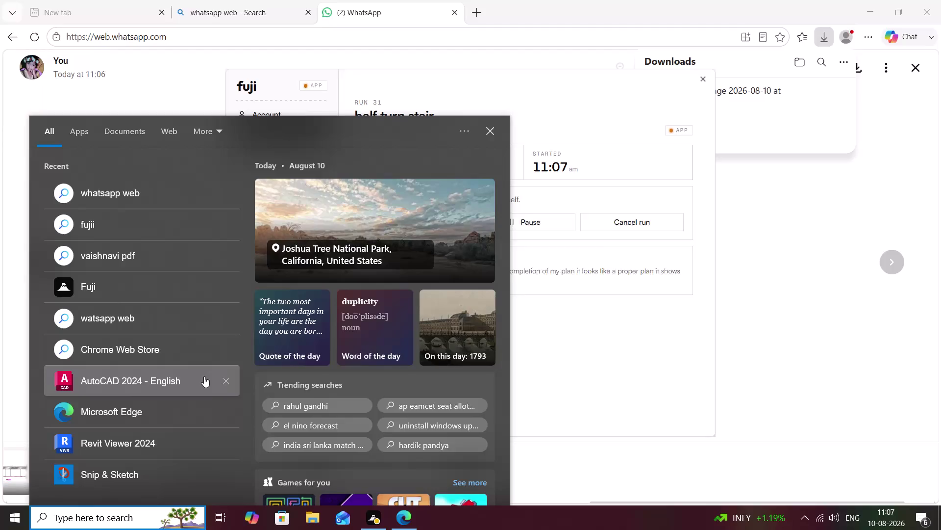
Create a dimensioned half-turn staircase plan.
Launch AutoCAD 2024 from the Start menu and start a new blank drawing.
click(202, 378)
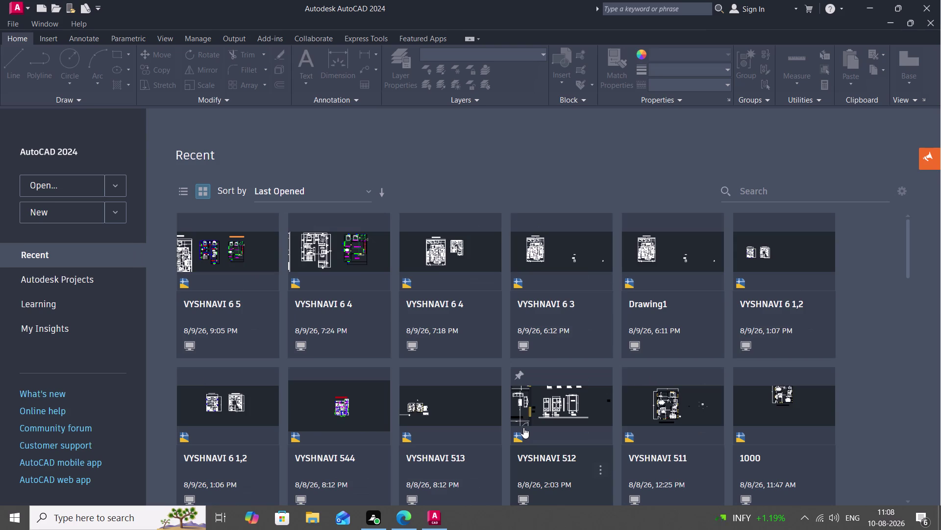
click(65, 210)
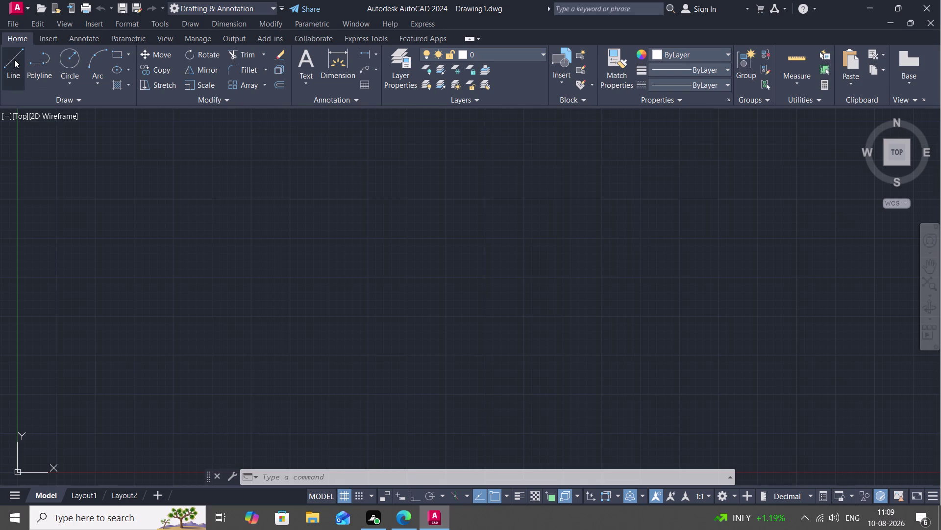
Place a horizontal construction line near the bottom of the drawing with XL.
key(c)
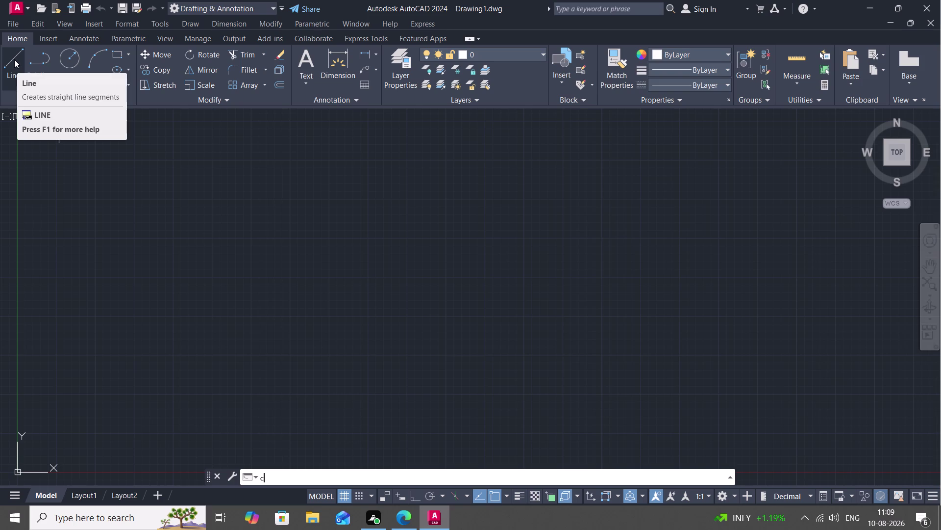
key(BackSpace)
key(x)
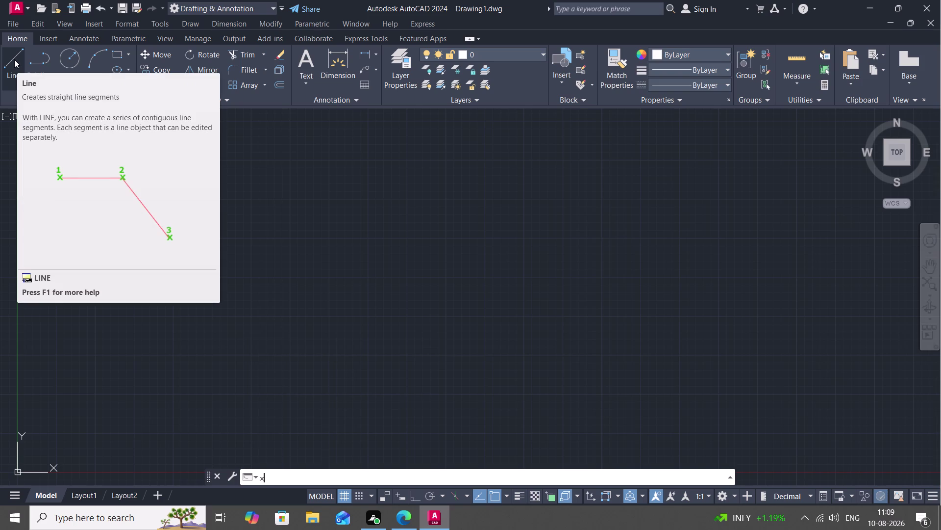
text(l)
key(space)
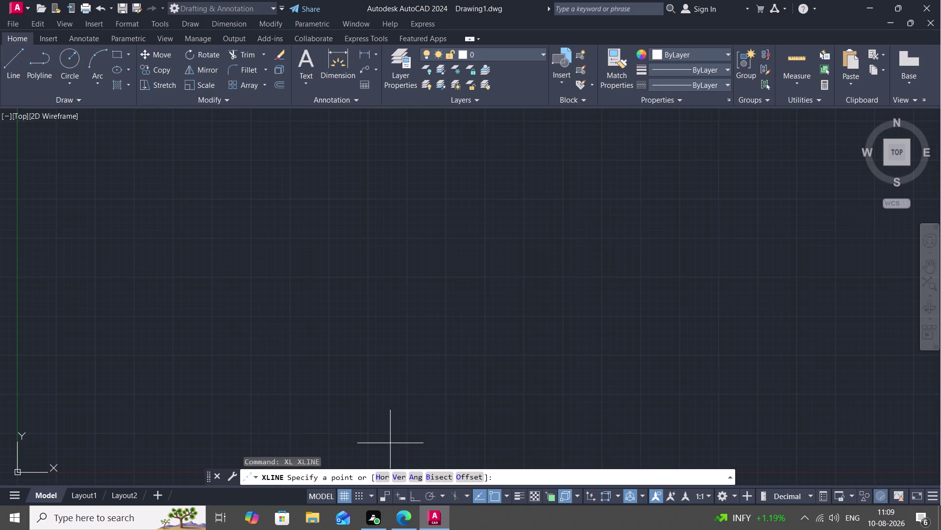
click(377, 480)
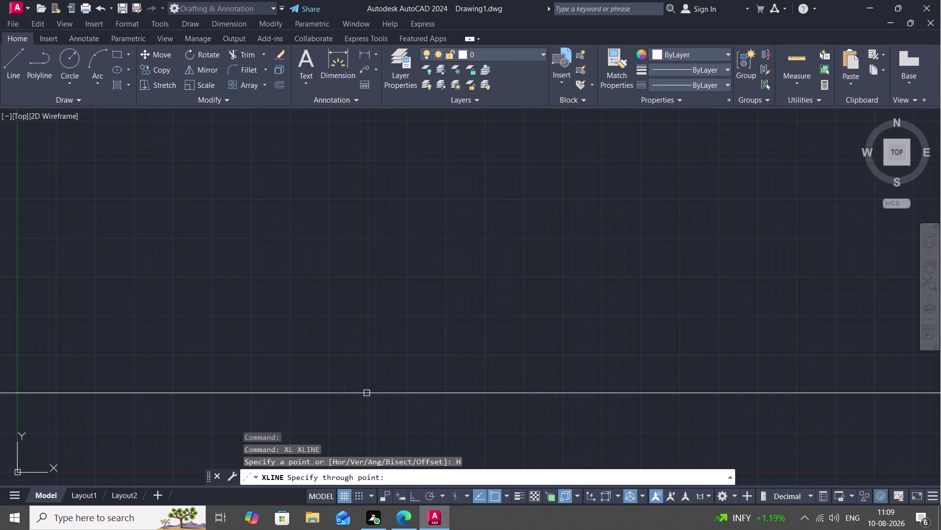
click(367, 393)
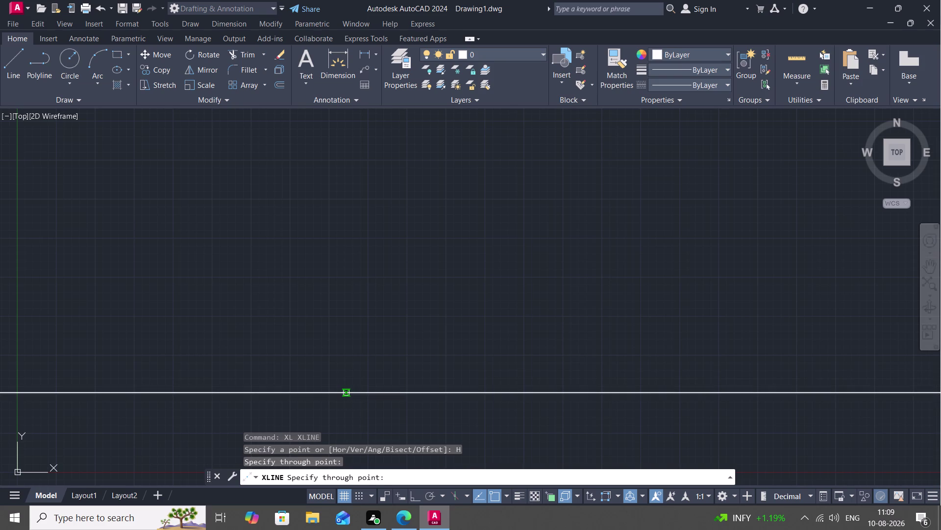
key(space)
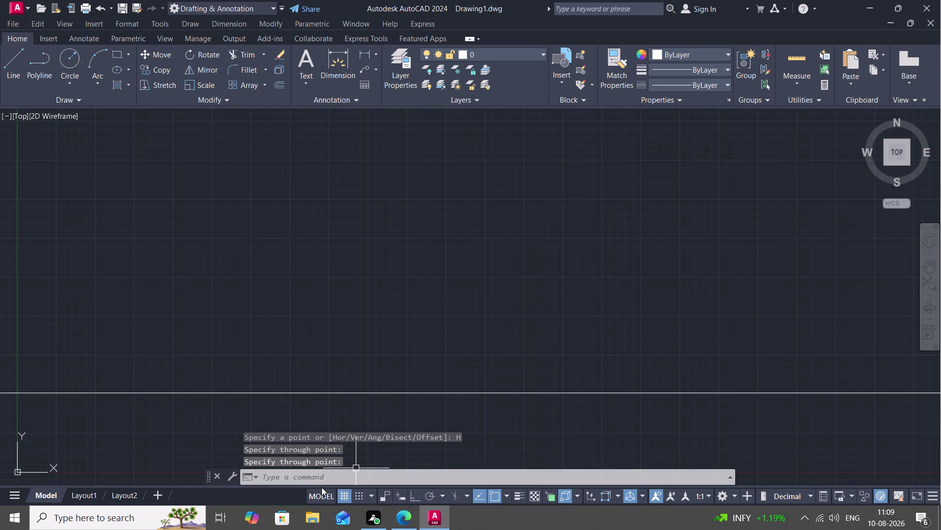
Add a vertical construction line crossing it near the middle of the drawing.
key(space)
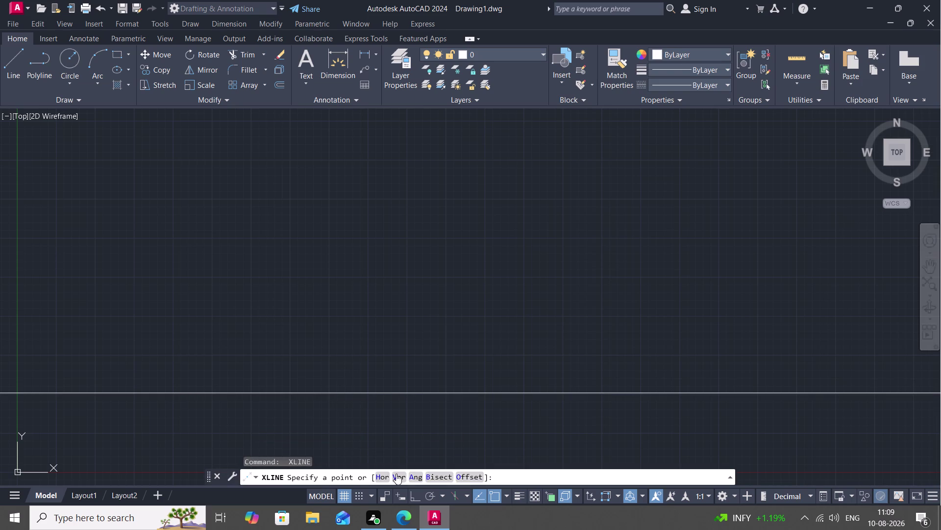
click(396, 475)
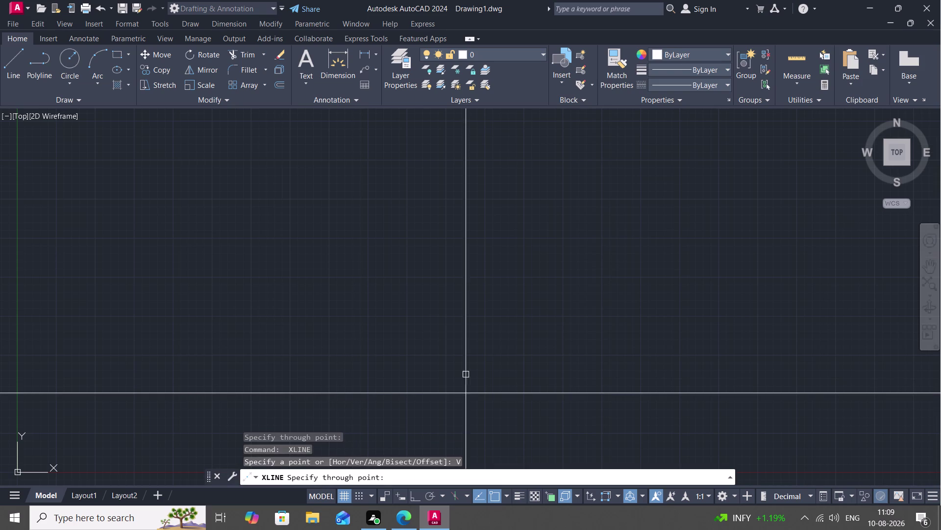
click(485, 374)
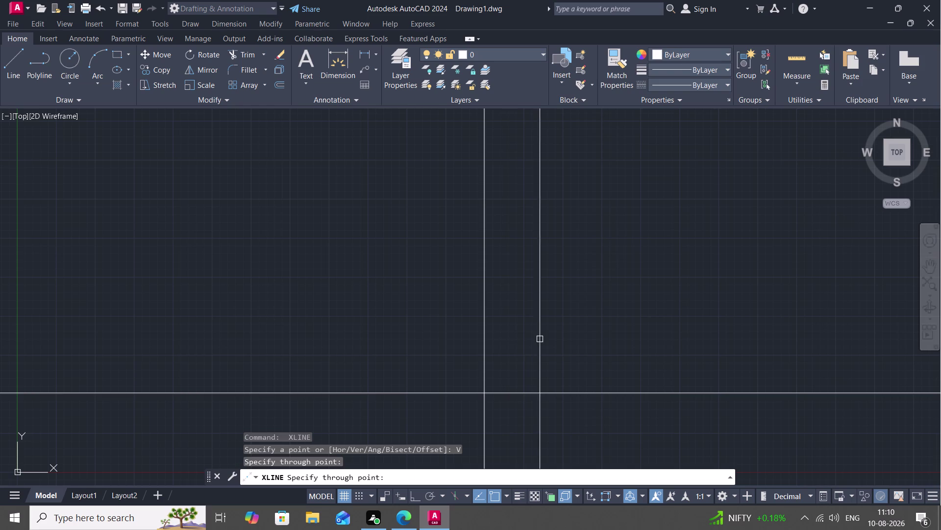
key(Escape)
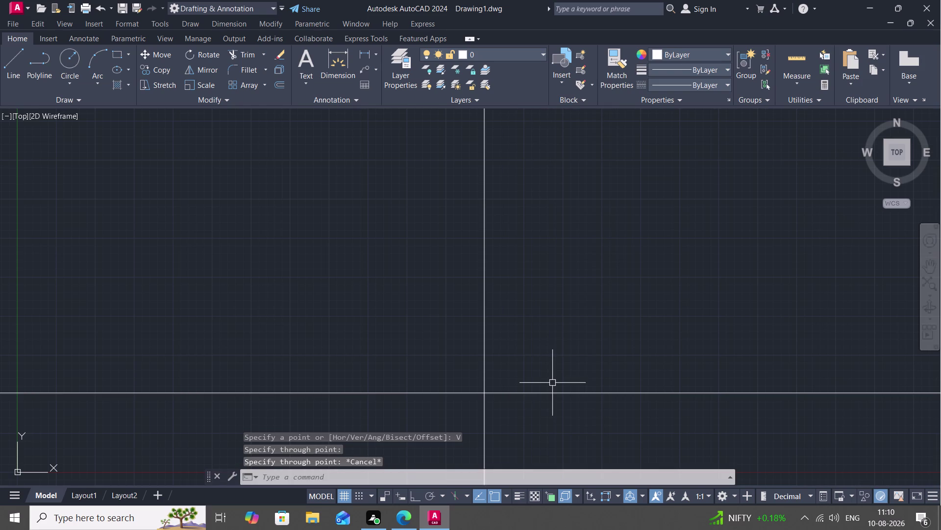
Trim the overhanging construction line ends back to their intersection, leaving an L-shaped corner.
text(tr)
key(space)
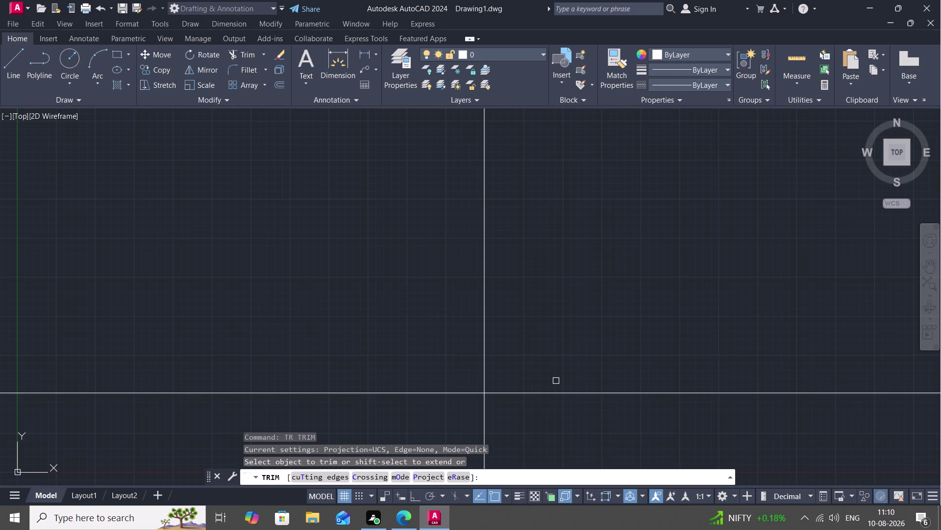
drag(579, 364, 585, 367)
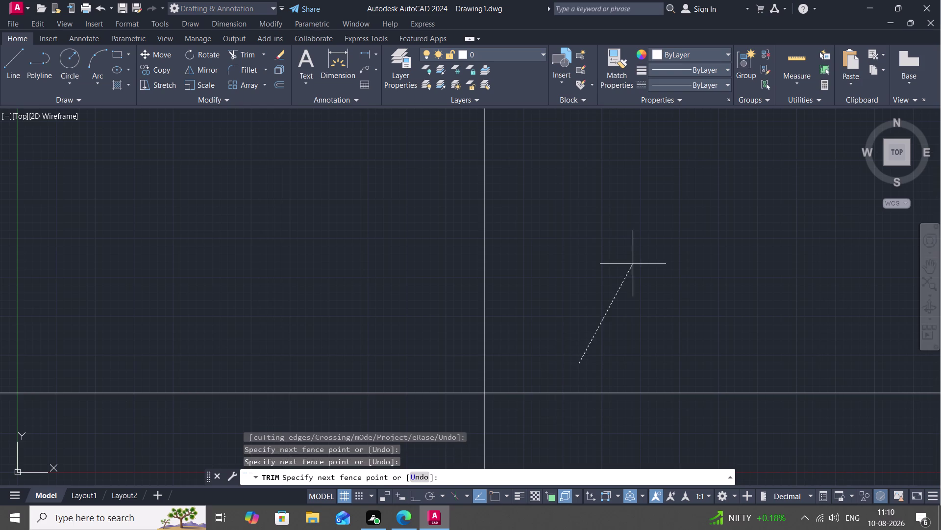
click(572, 434)
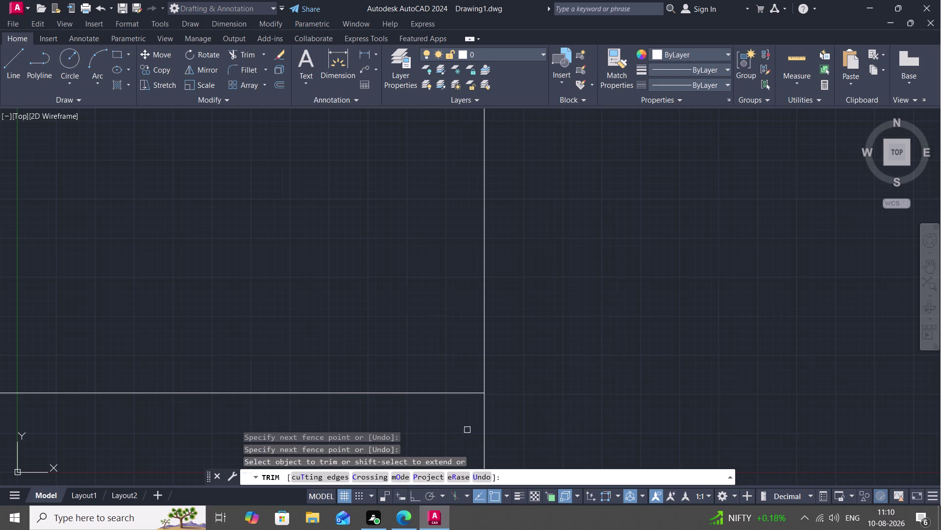
drag(438, 437, 603, 416)
scroll(down, 3)
middle_drag(670, 358, 780, 377)
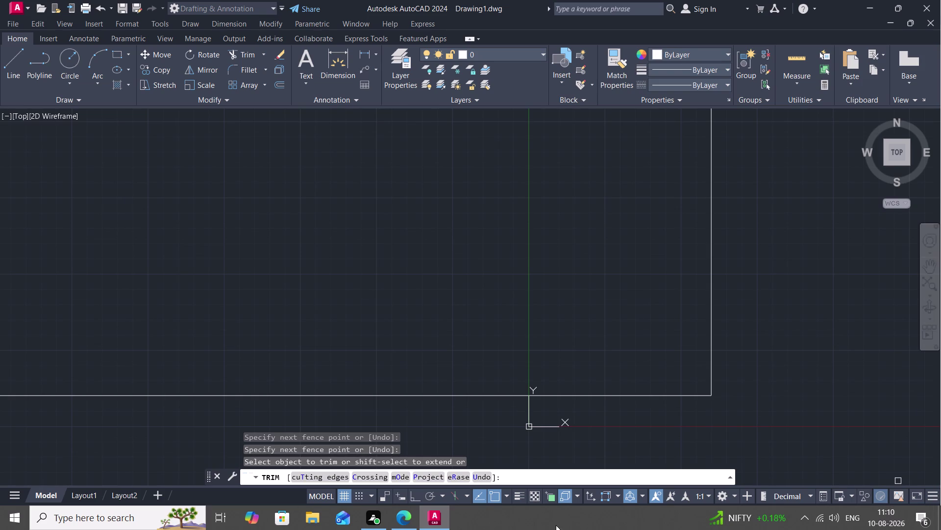
key(Escape)
key(Escape)
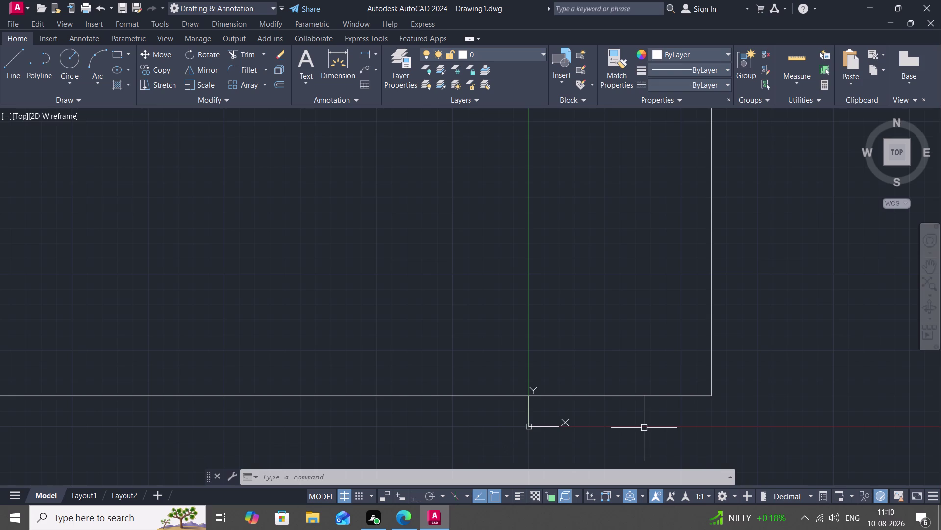
Attempt an offset with a 0.75" distance, which is rejected as non-numeric.
text(o)
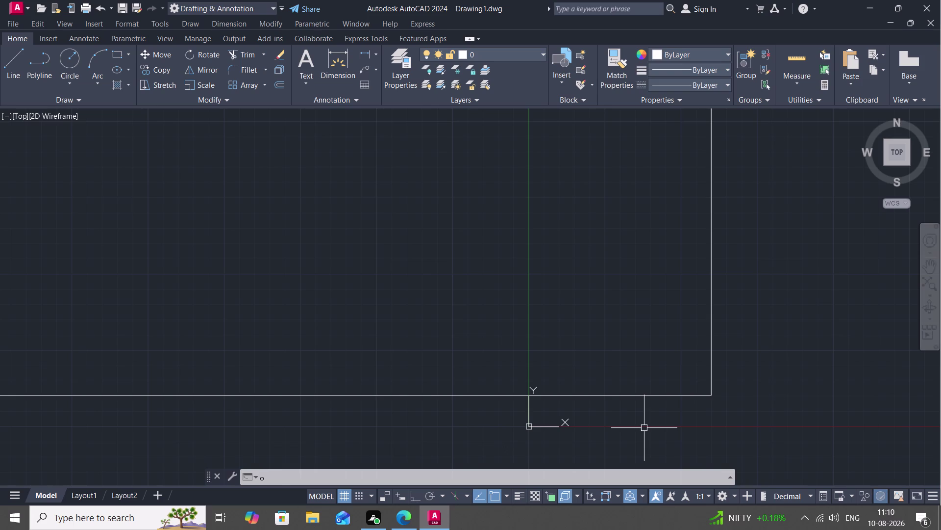
key(space)
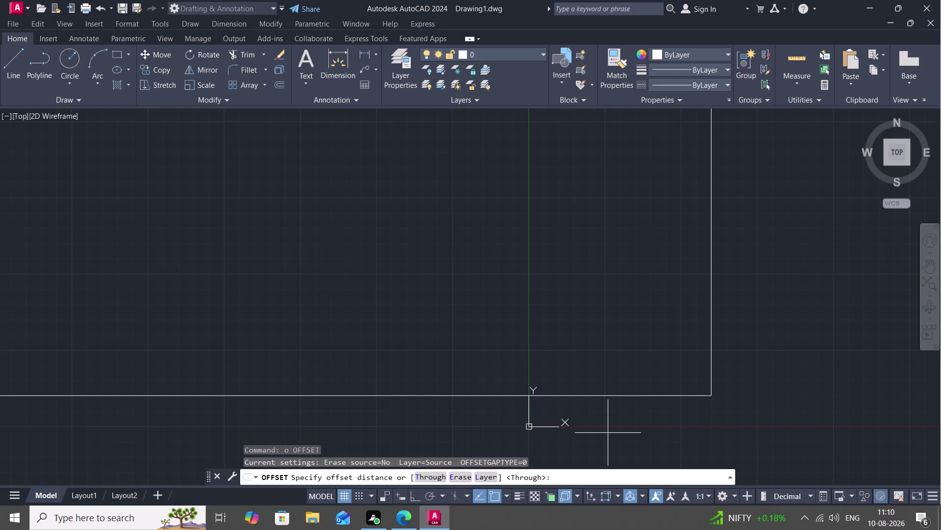
key(0)
key(period)
text(75)
text(")
key(space)
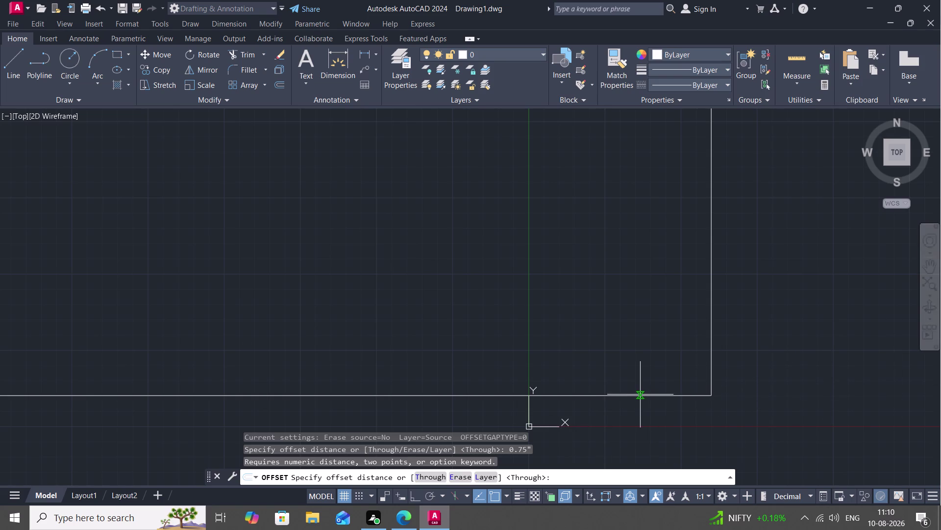
key(space)
key(space)
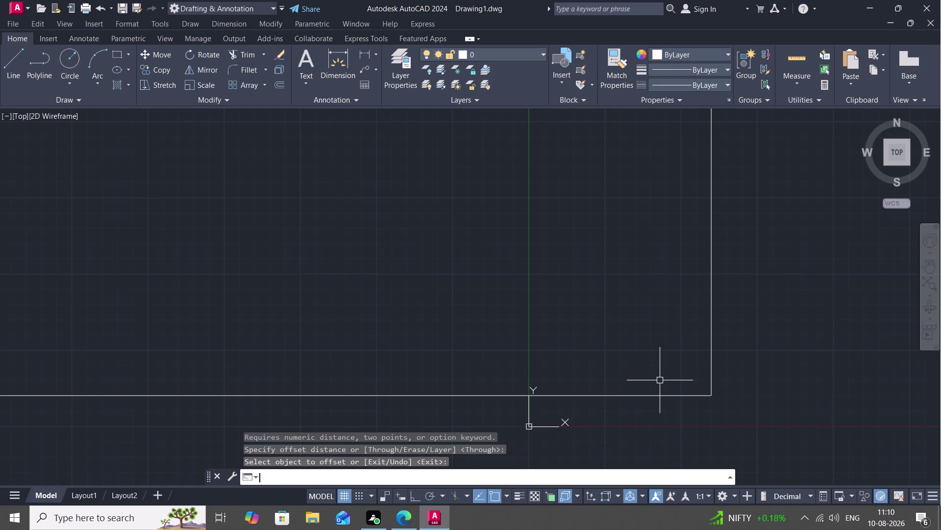
Retry the 0.75" offset, cancel it, and bring up Drawing Units with UN.
key(space)
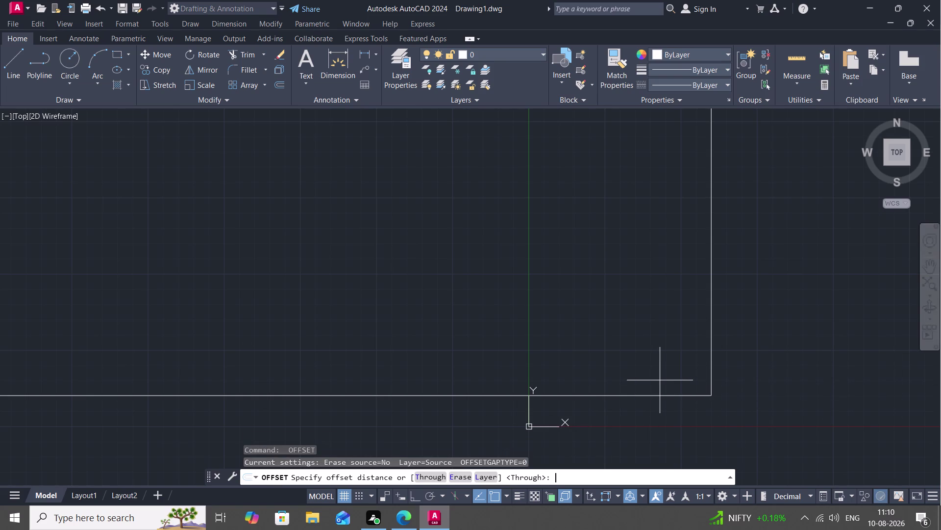
key(period)
text(75)
text(")
key(space)
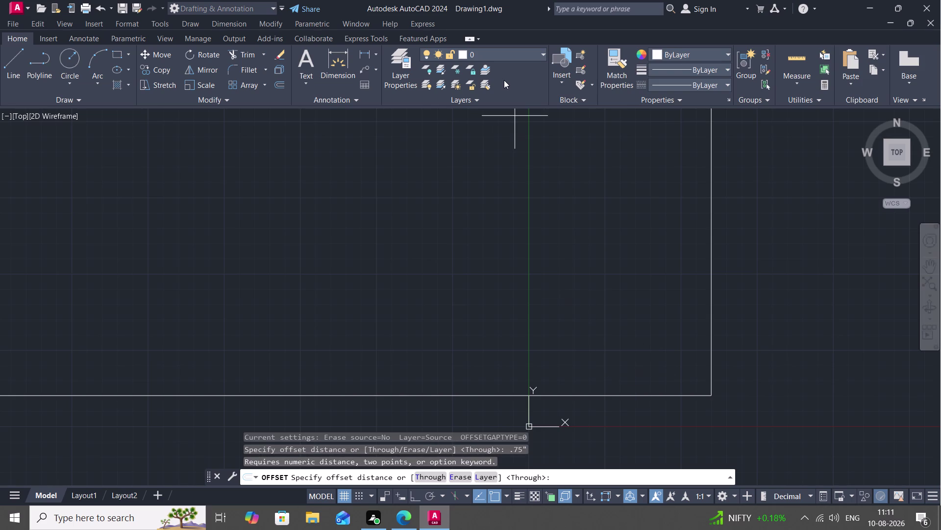
key(Escape)
text(un)
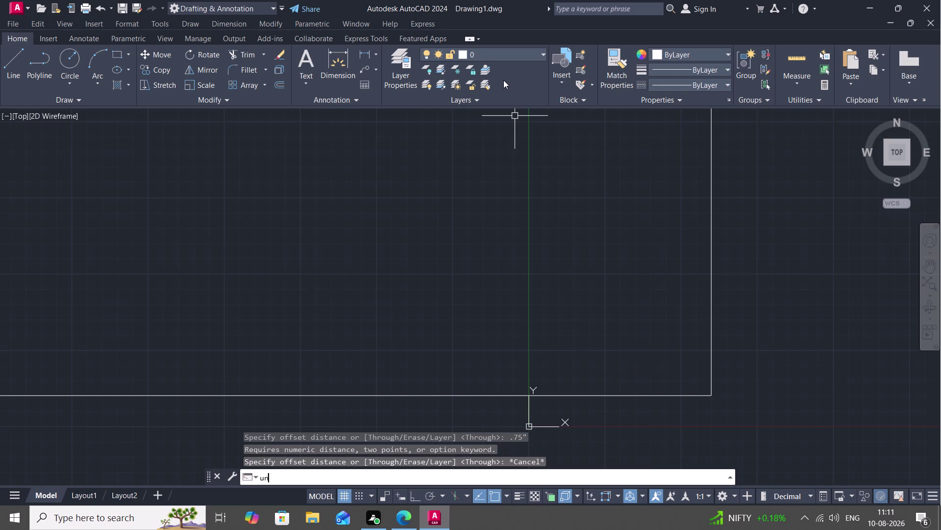
key(space)
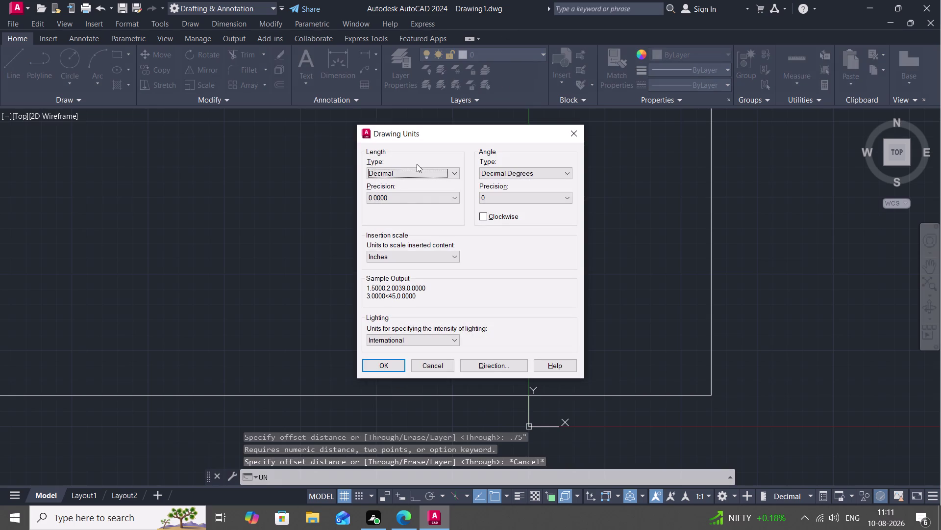
Set length type Engineering, precision 0'-0.00", inches insertion scale, and confirm Drawing Units.
click(425, 172)
click(441, 196)
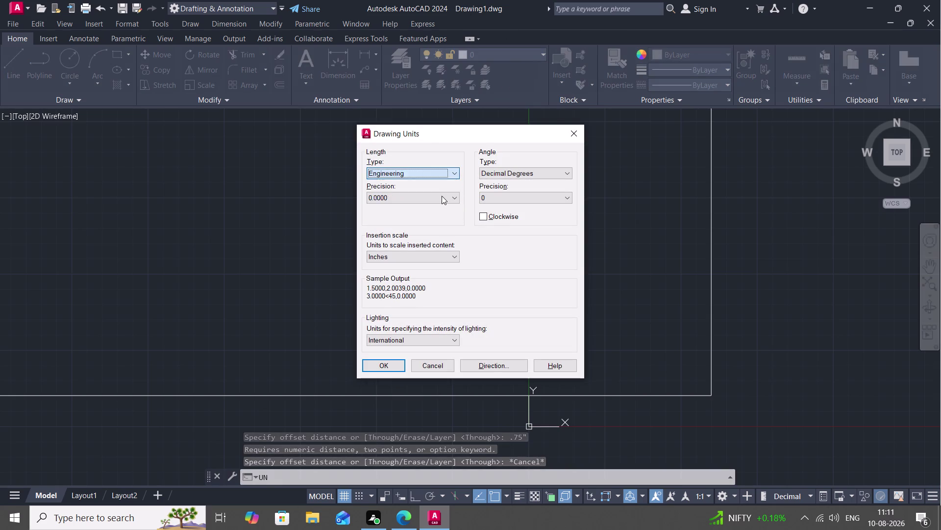
click(433, 193)
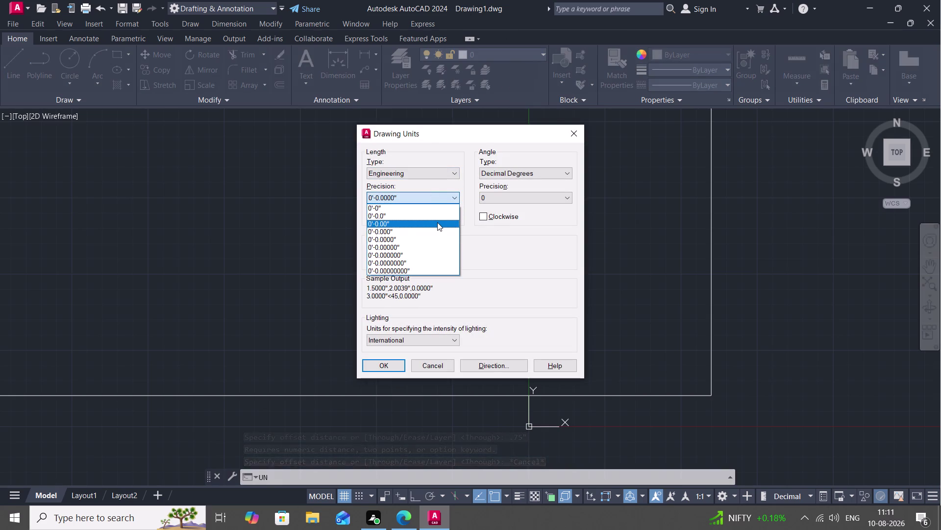
click(437, 222)
click(391, 362)
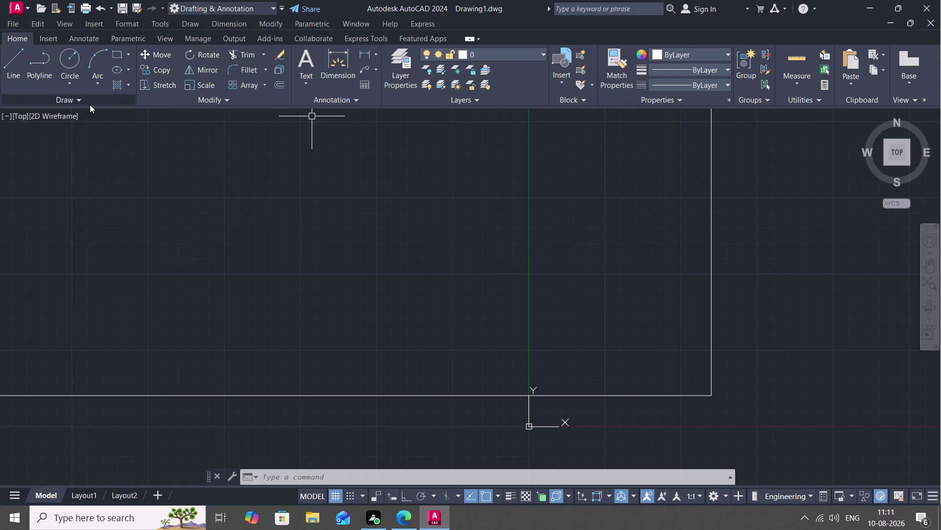
key(space)
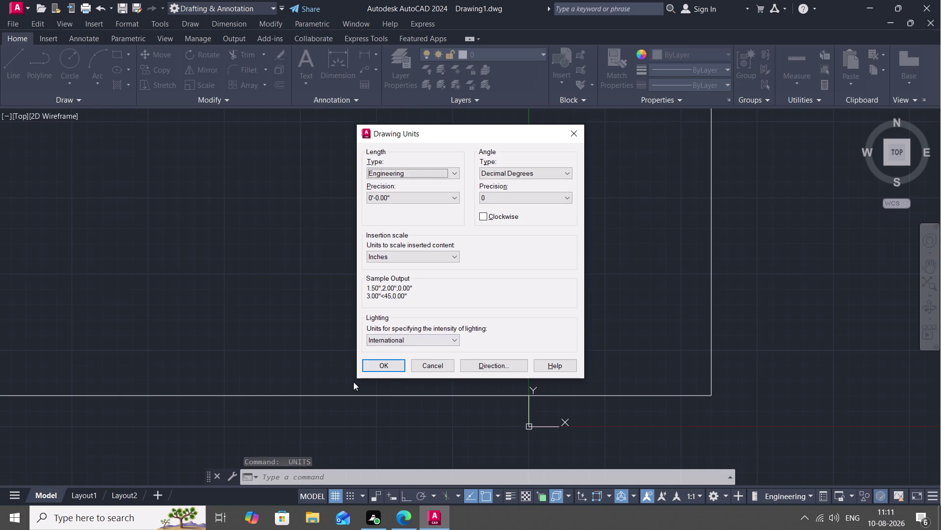
click(390, 361)
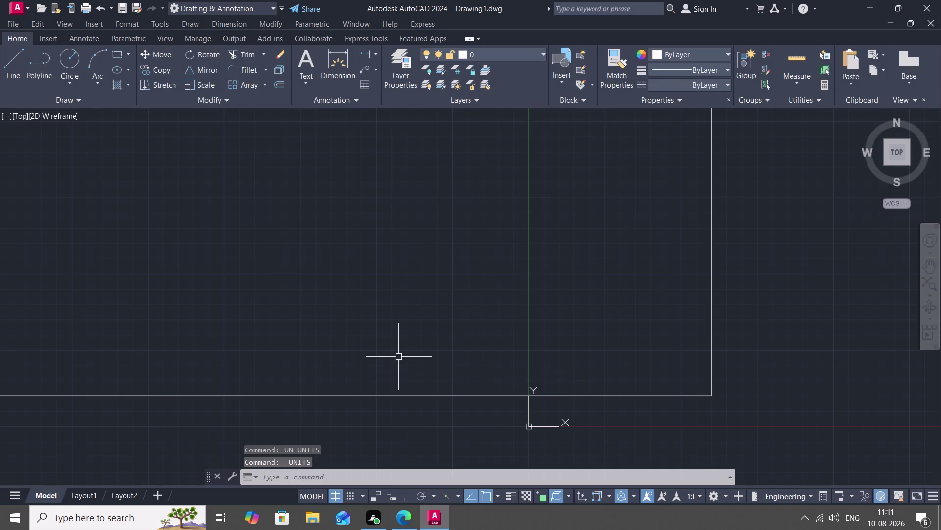
Give the Standard dimension style Engineering unit format with 0'-0.00" precision, then close the manager.
key(d)
key(space)
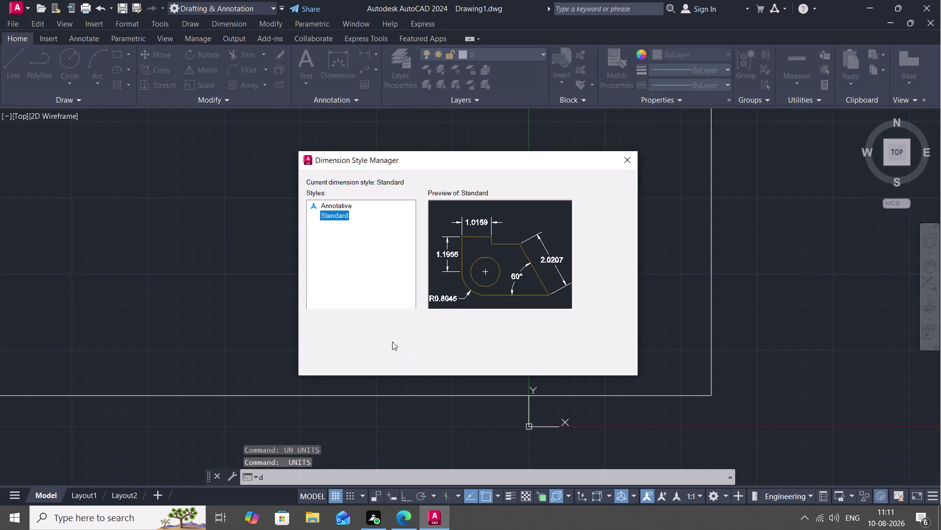
click(604, 243)
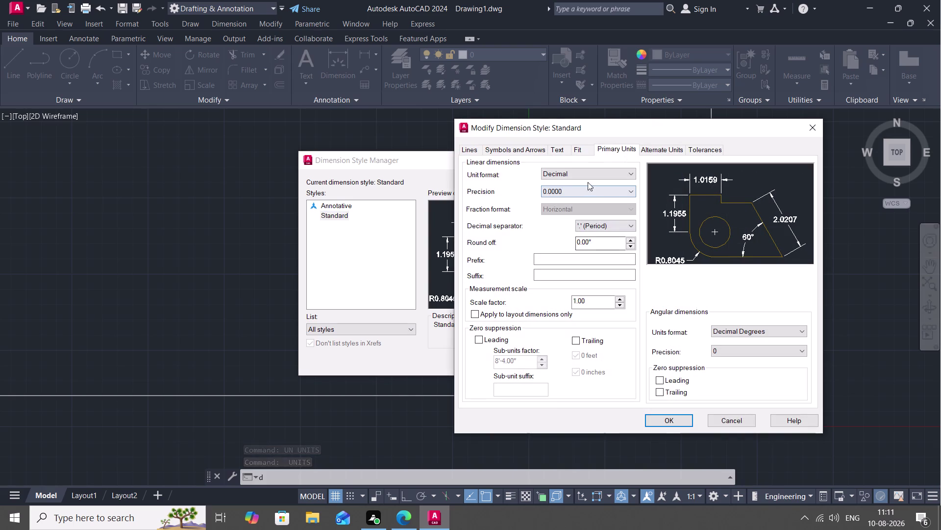
click(600, 174)
click(592, 200)
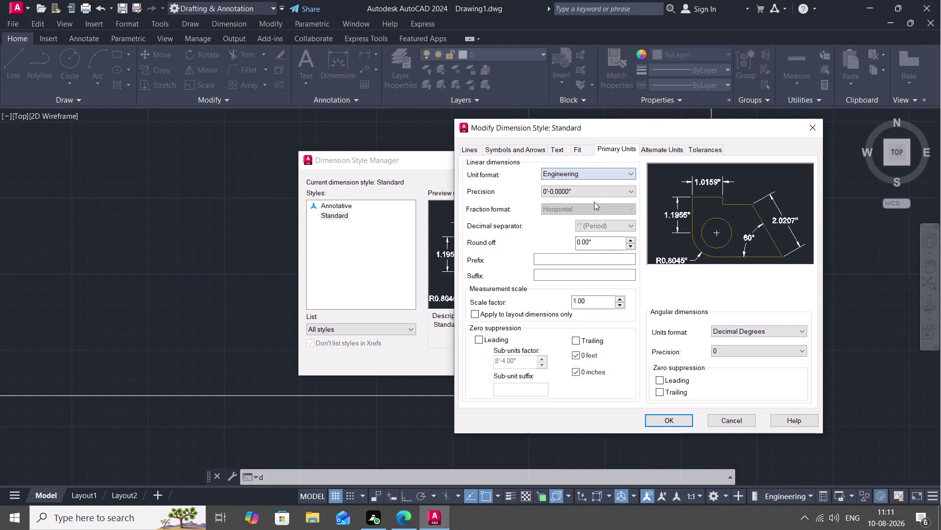
click(592, 183)
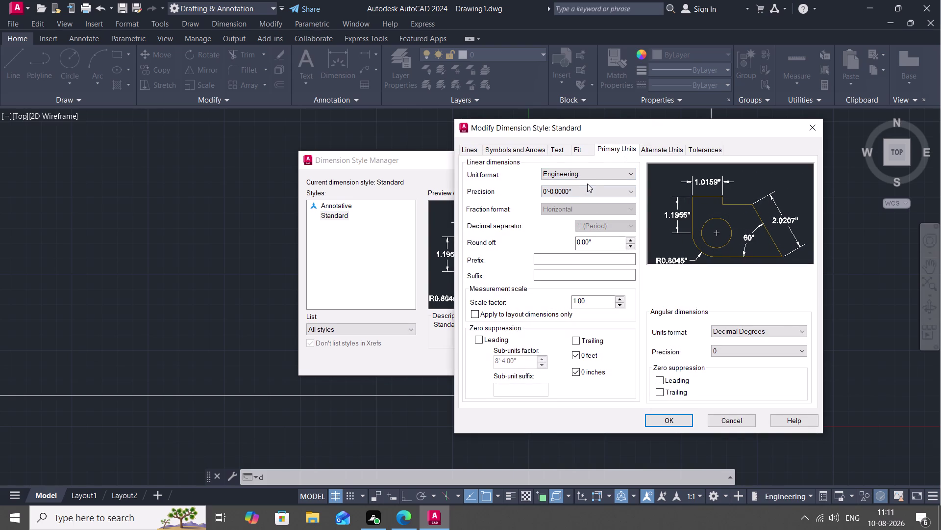
click(580, 191)
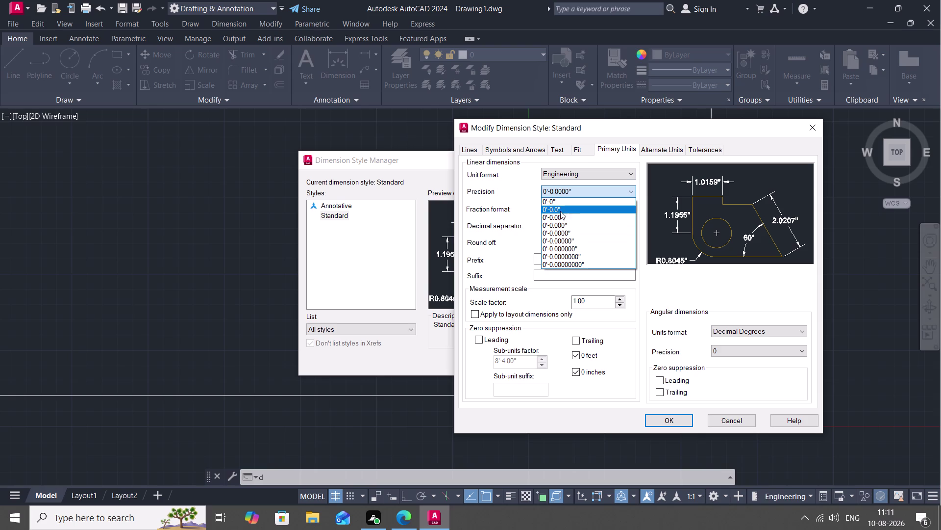
click(562, 216)
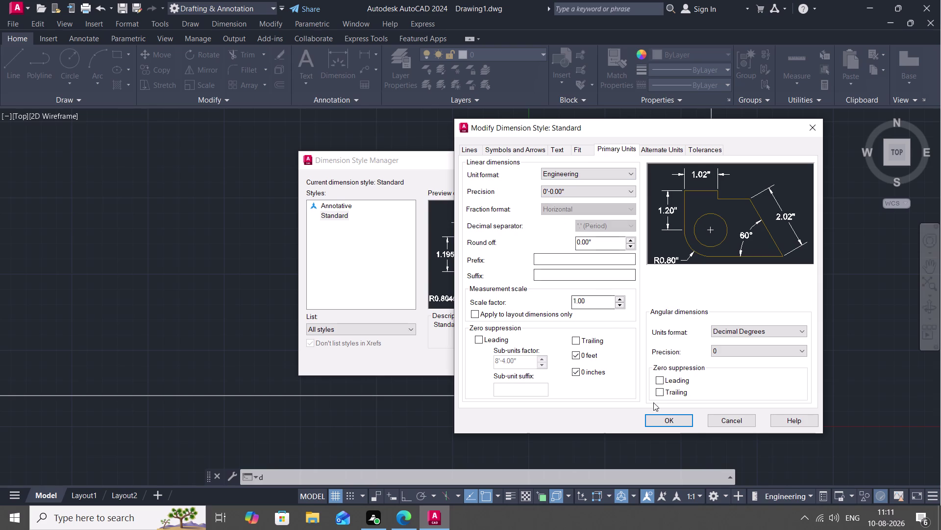
click(662, 416)
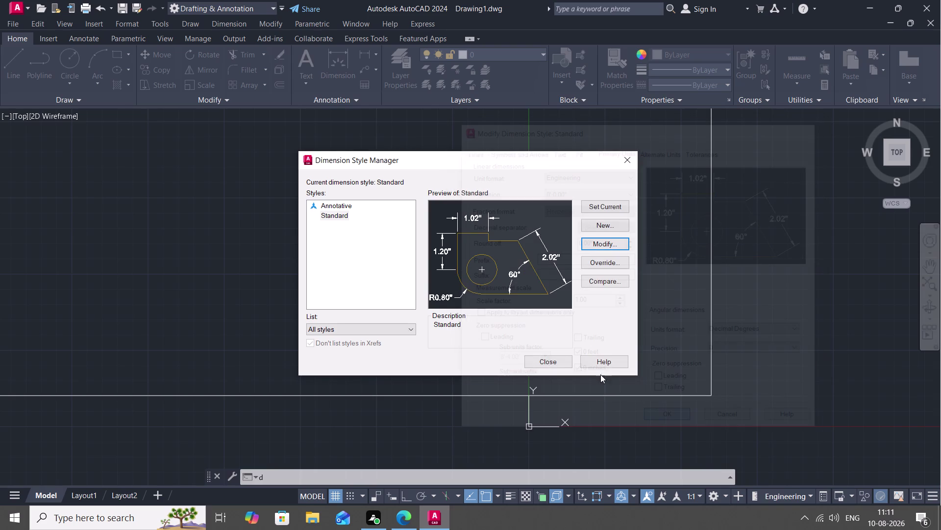
click(567, 360)
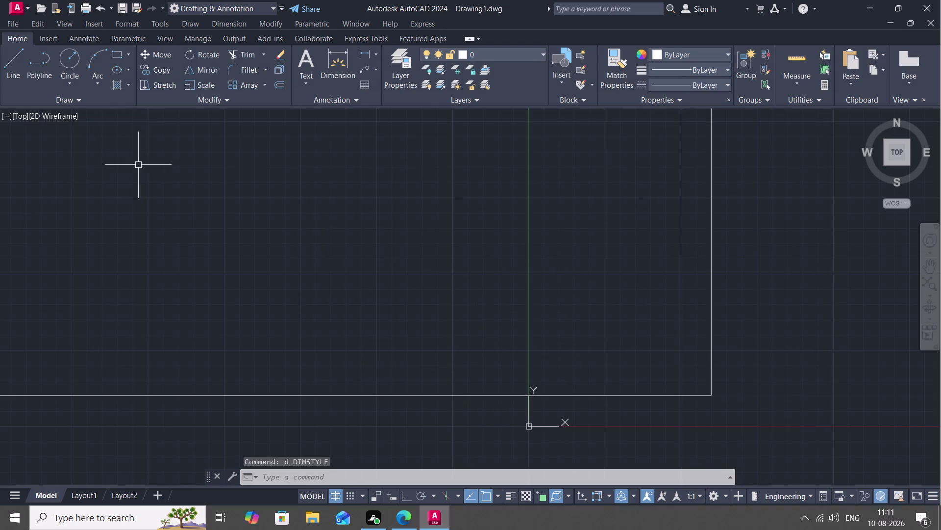
Offset the bottom wall line 0.75" upward.
text(o)
key(space)
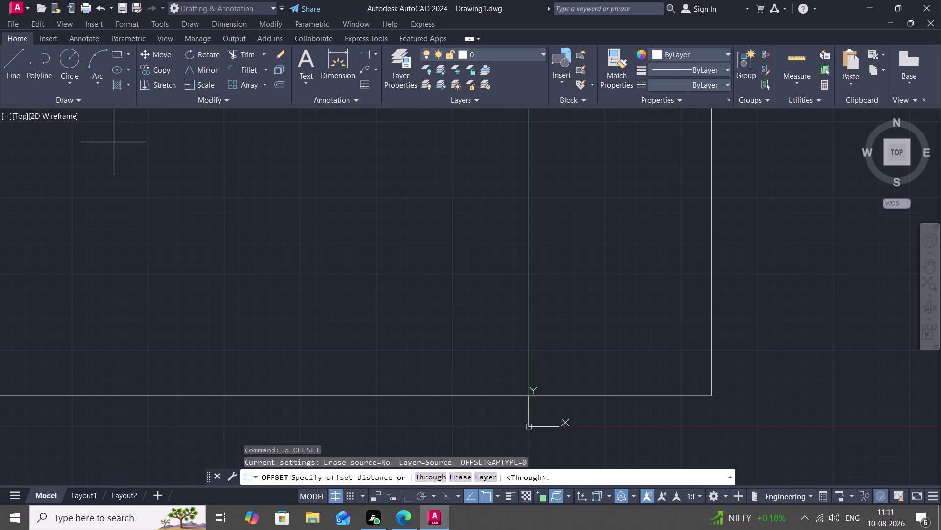
text(0.)
key(1)
key(BackSpace)
text(75)
key(shift+quotedbl)
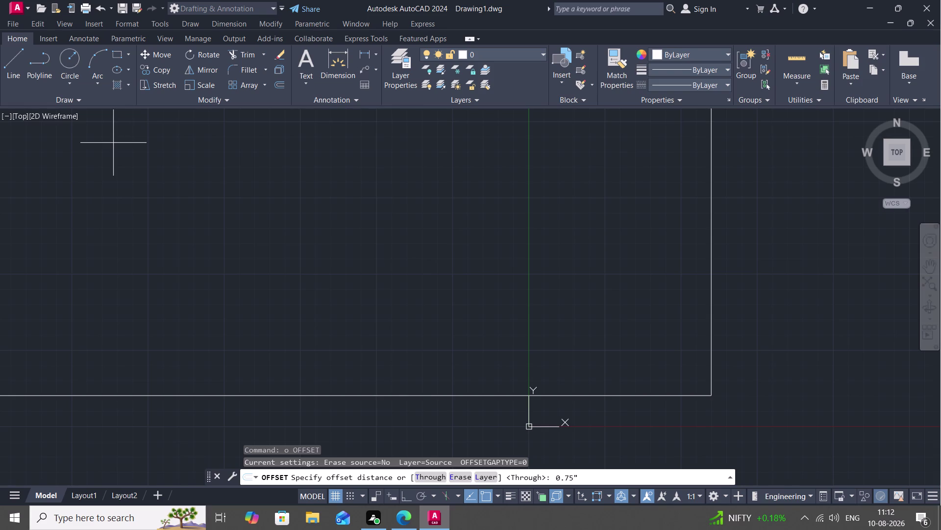
key(space)
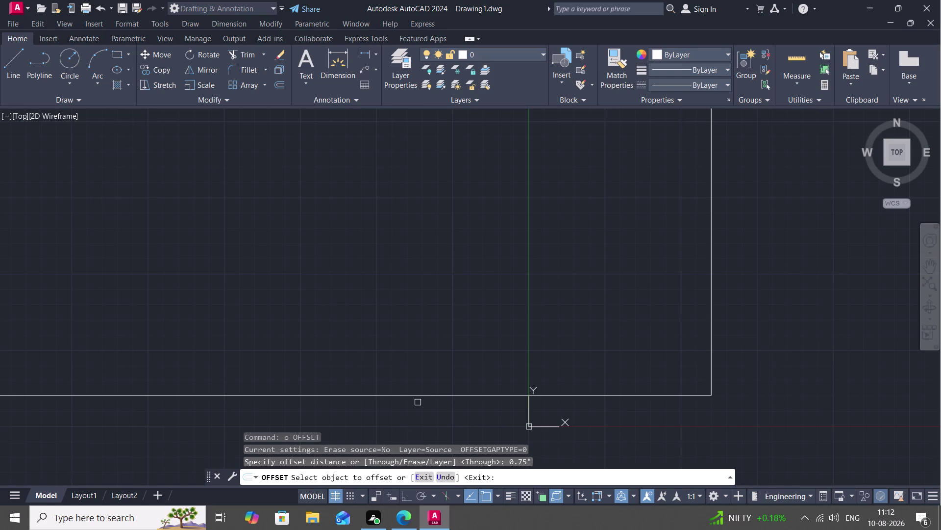
click(420, 395)
click(417, 350)
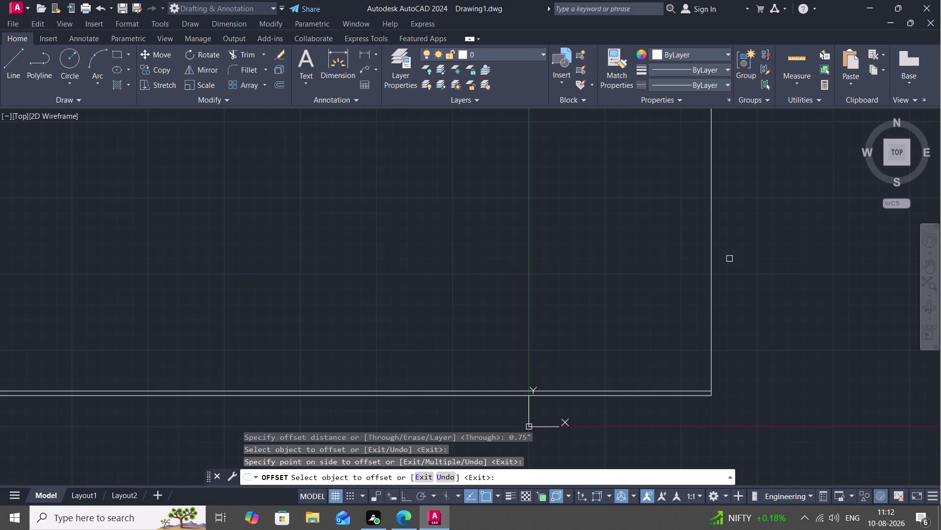
Offset the right wall line 0.75" inward.
click(712, 269)
click(683, 266)
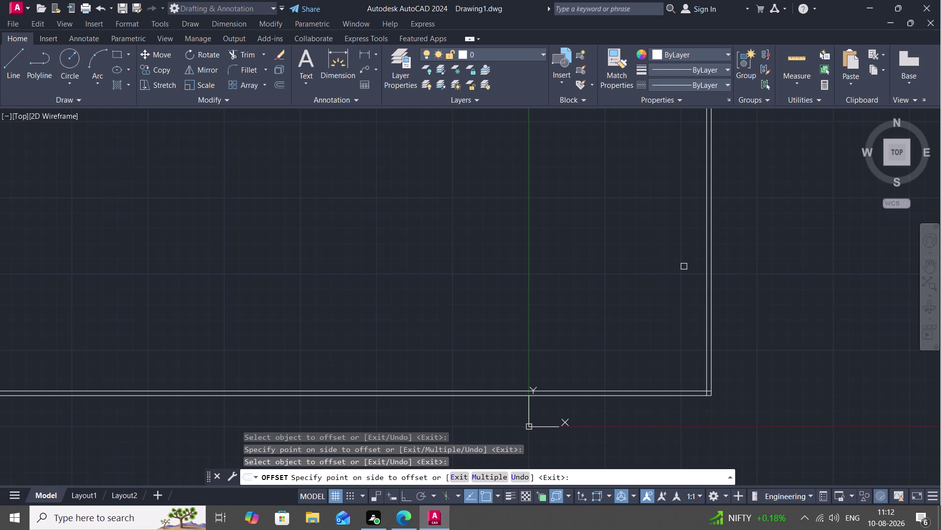
text(o)
key(space)
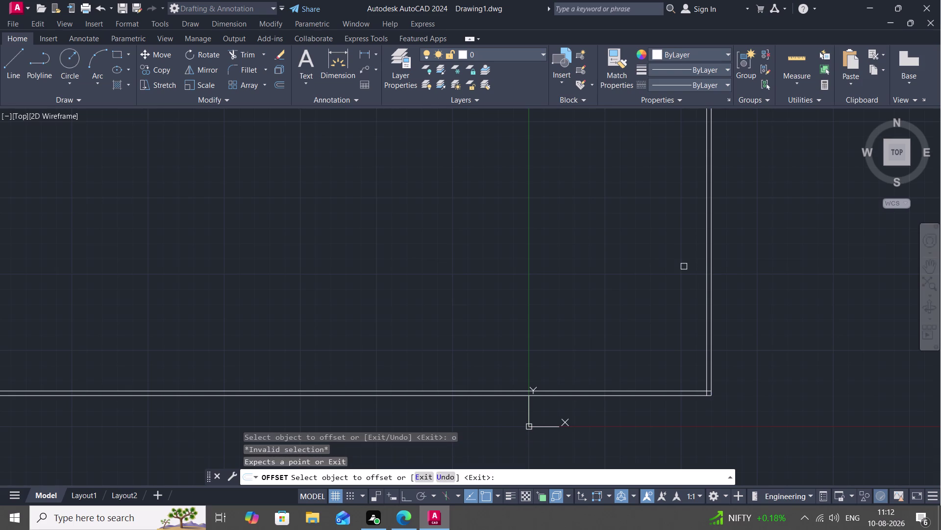
key(space)
key(space)
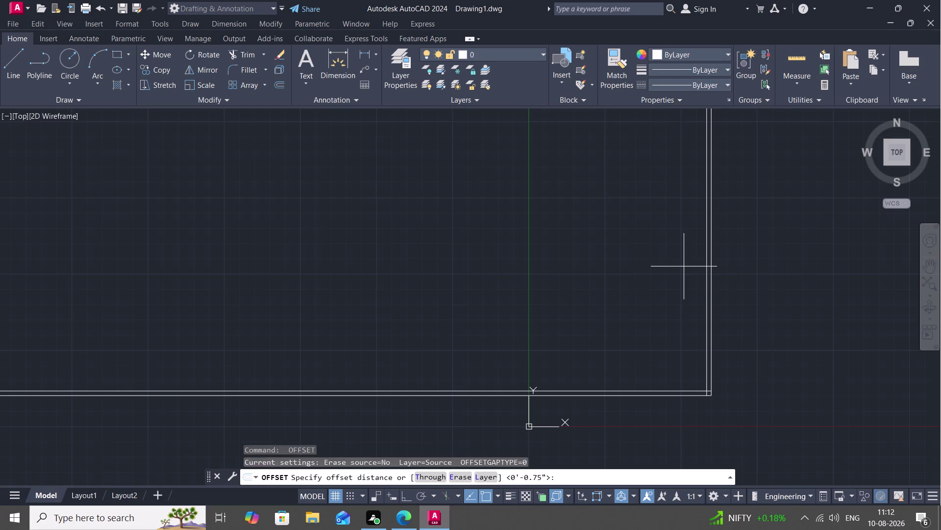
Offset the inner right and bottom wall lines 9" inward.
key(9)
text(")
key(space)
click(706, 249)
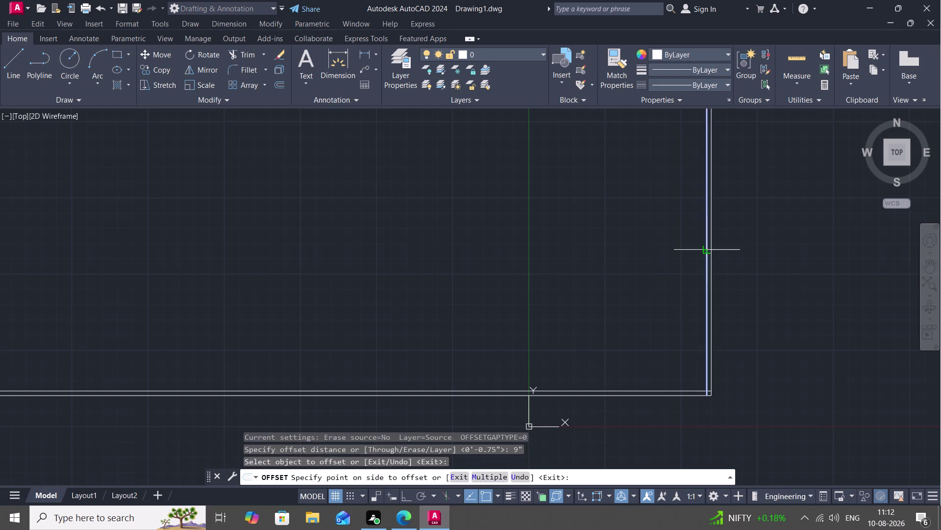
click(656, 254)
click(565, 389)
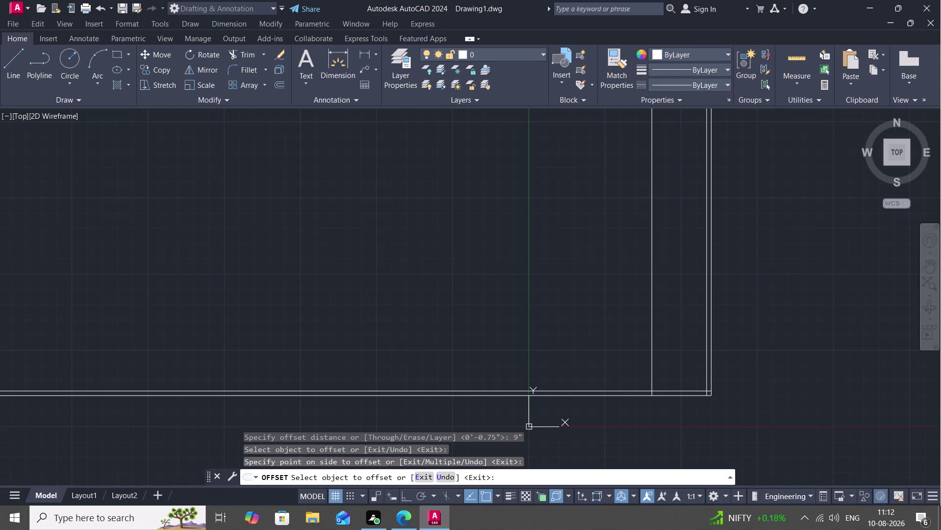
click(547, 307)
scroll(down, 3)
middle_drag(554, 308, 552, 325)
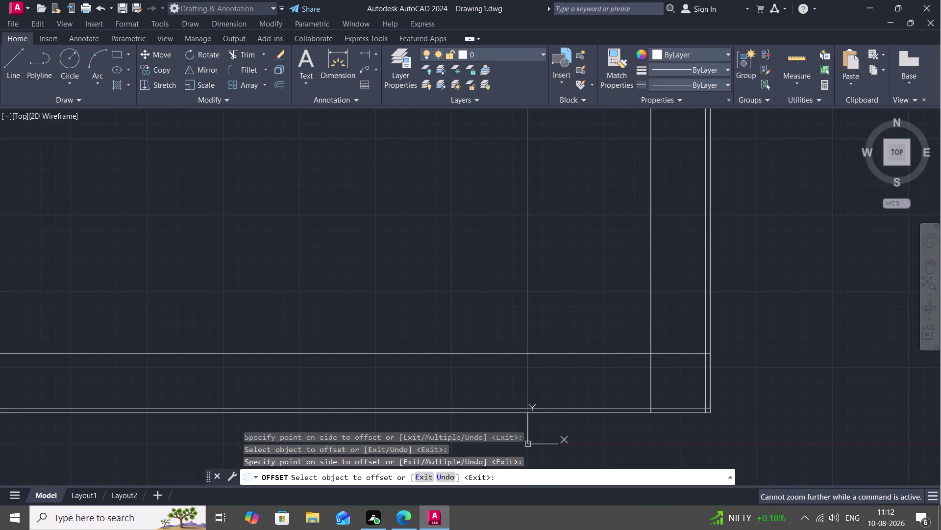
key(space)
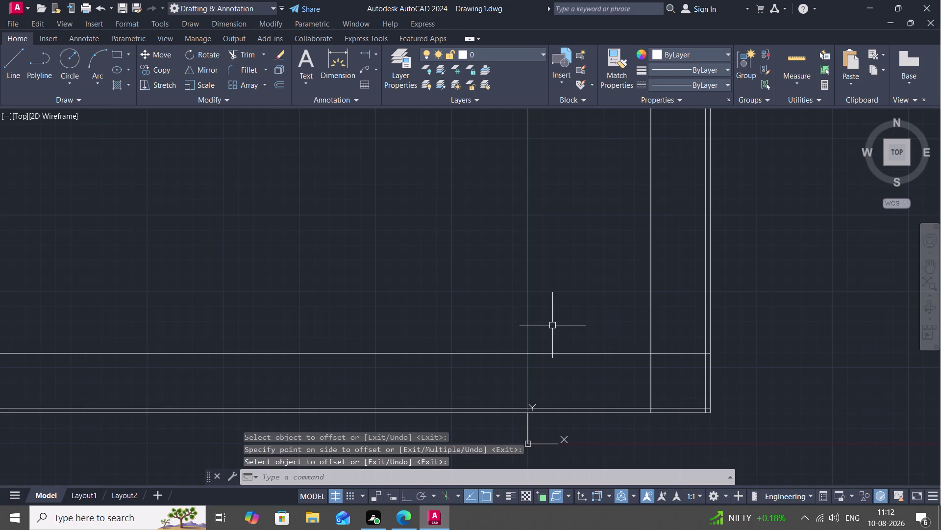
Double each new 9" line with a 0.75" parallel copy.
key(o)
key(space)
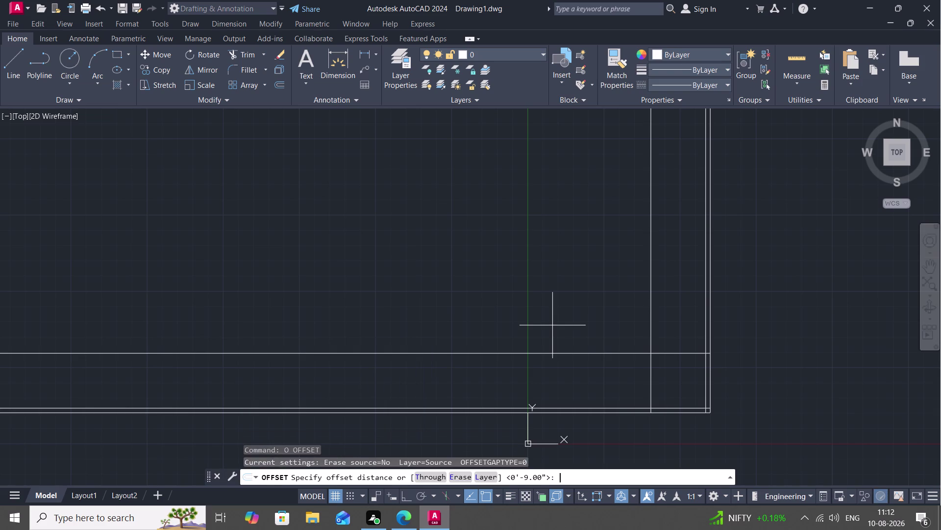
text(0.)
text(75)
text(")
key(space)
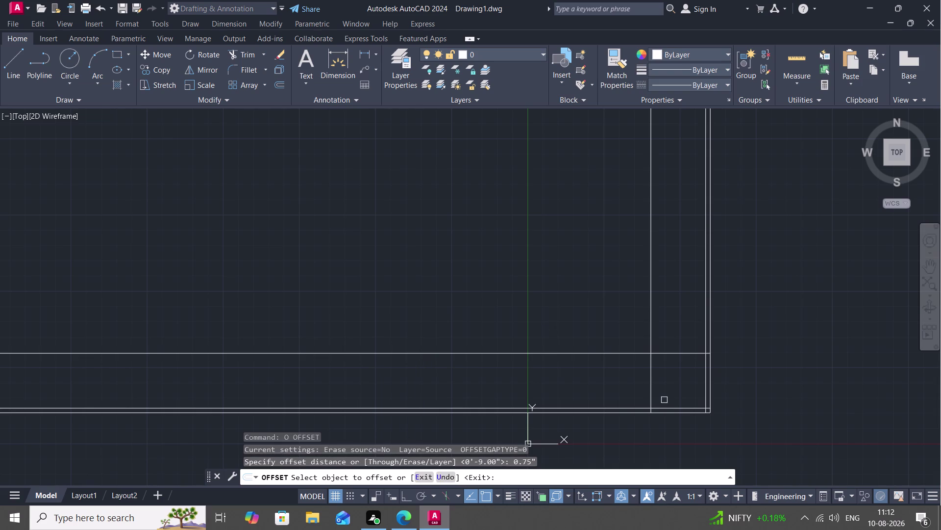
click(630, 352)
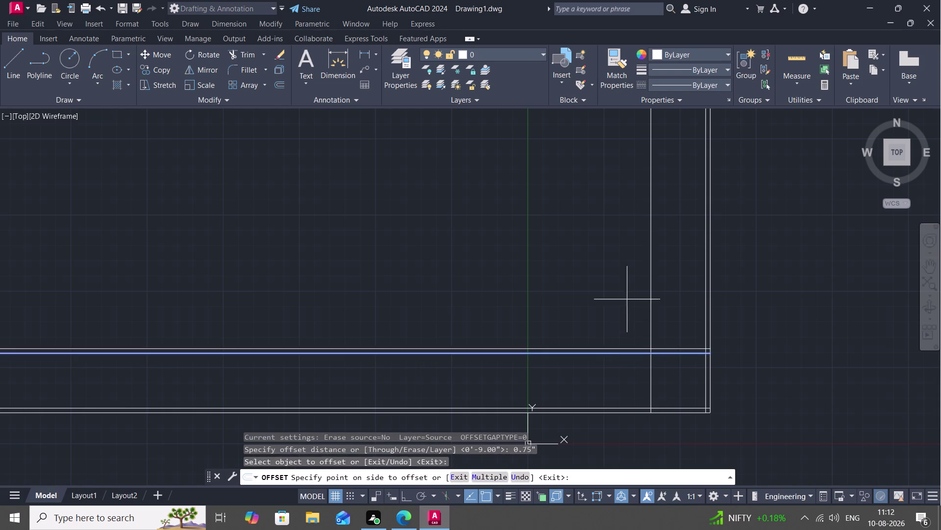
click(627, 299)
click(652, 321)
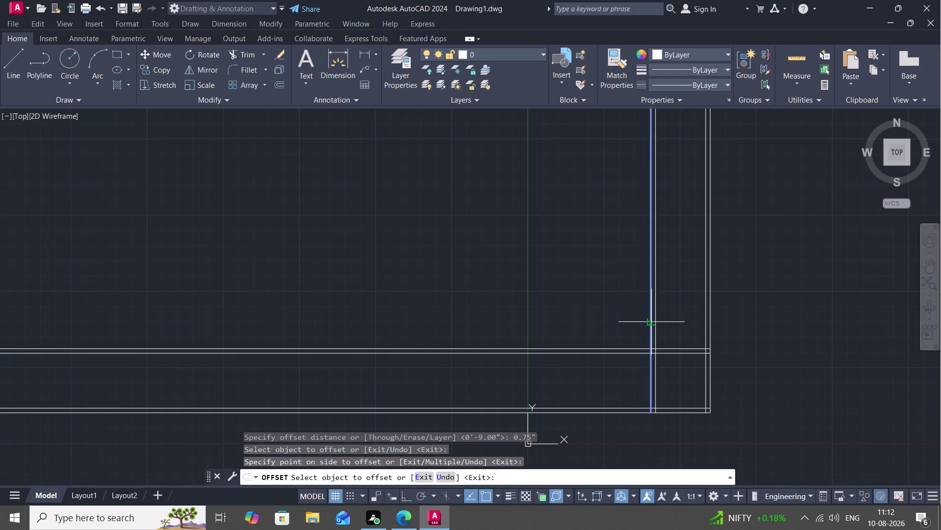
click(630, 321)
Pan and zoom across the stair plan to review the new lines.
scroll(down, 3)
middle_drag(567, 294, 598, 364)
scroll(down, 3)
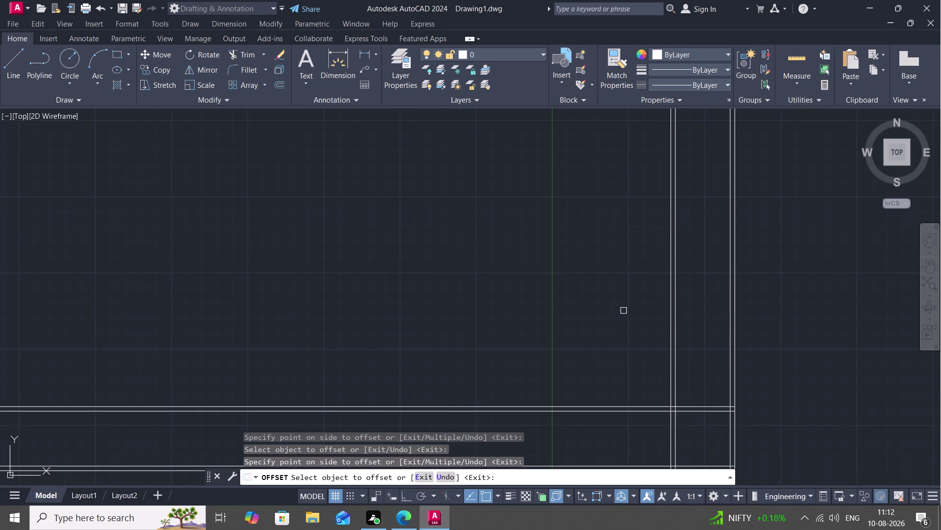
scroll(down, 3)
scroll(down, 3)
text(o)
key(space)
key(space)
key(space)
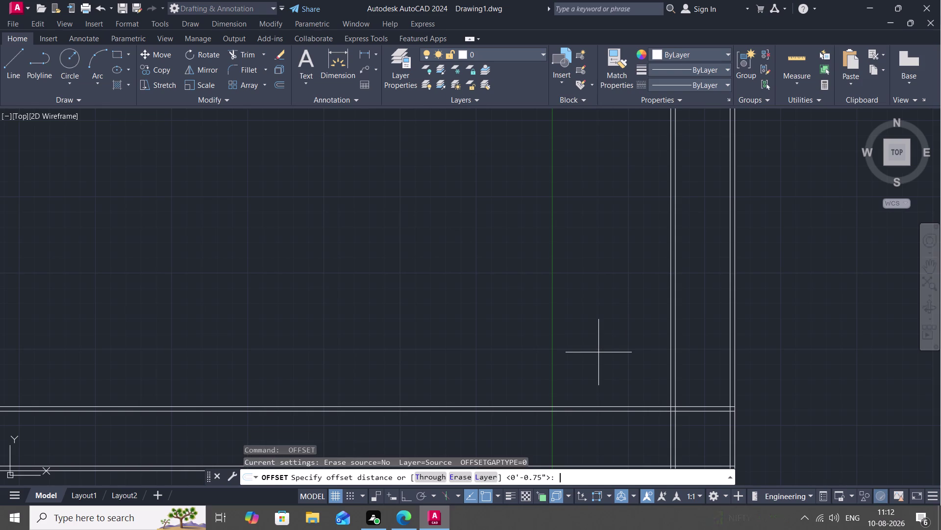
Offset the lower wall line 7'-5" upward.
text(7)
text(')
key(5)
text(")
key(space)
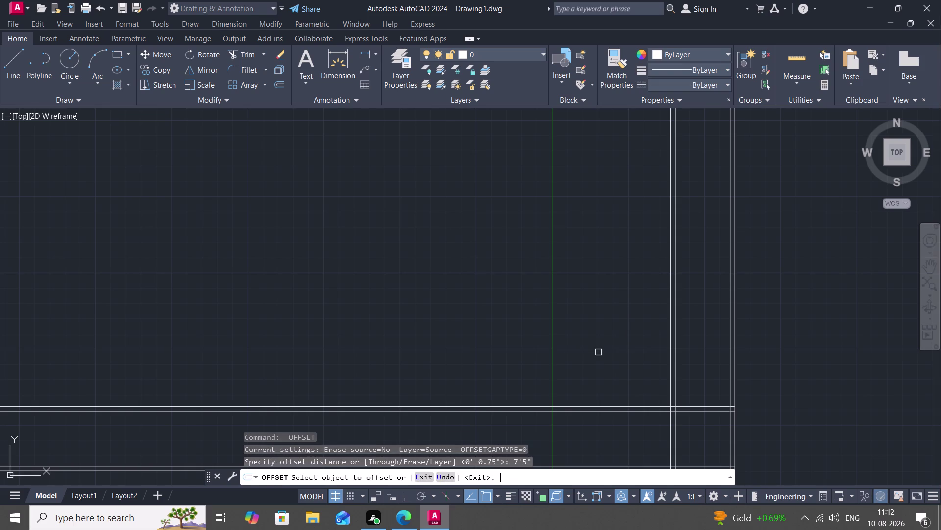
click(598, 405)
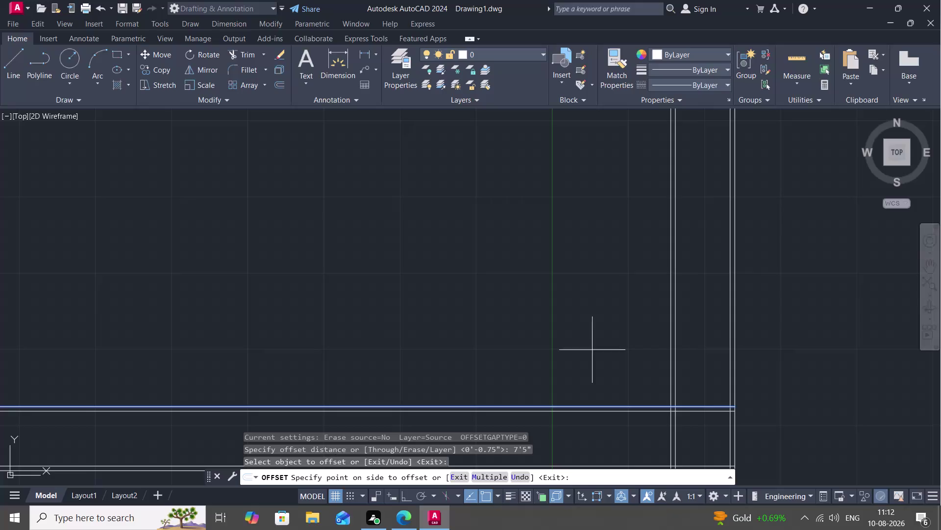
click(585, 325)
Zoom around the plan, reselect the lower wall line, then cancel the pending offset.
scroll(down, 3)
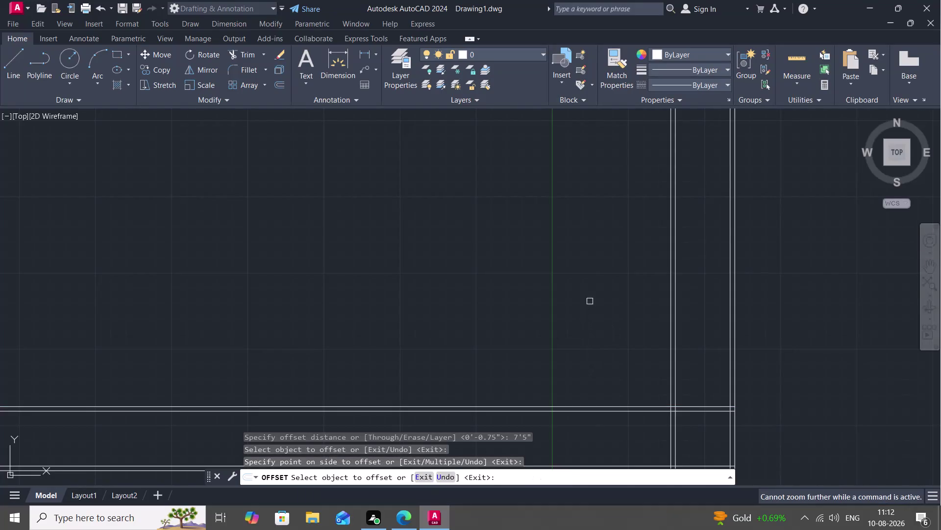
scroll(up, 3)
scroll(down, 3)
scroll(down, 3)
scroll(up, 3)
scroll(down, 3)
scroll(up, 3)
scroll(down, 3)
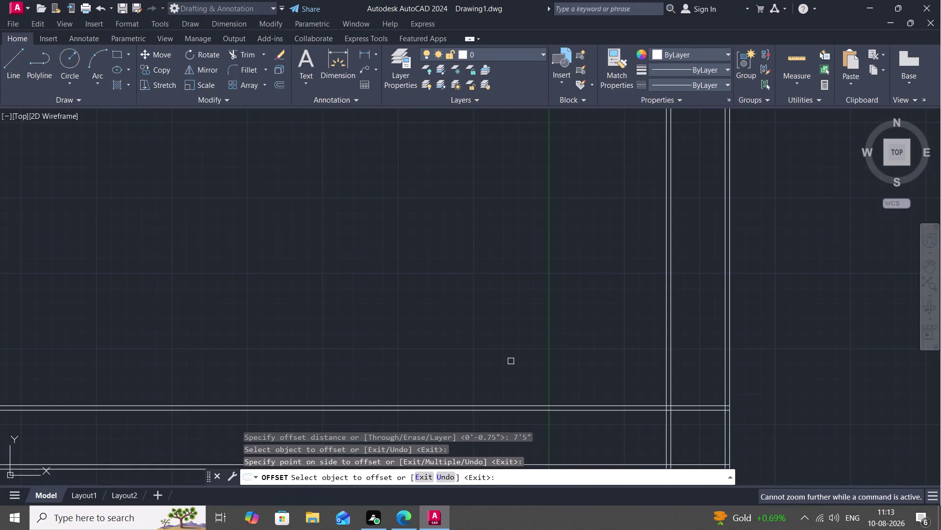
scroll(down, 3)
scroll(down, 3)
scroll(down, 3)
scroll(down, 3)
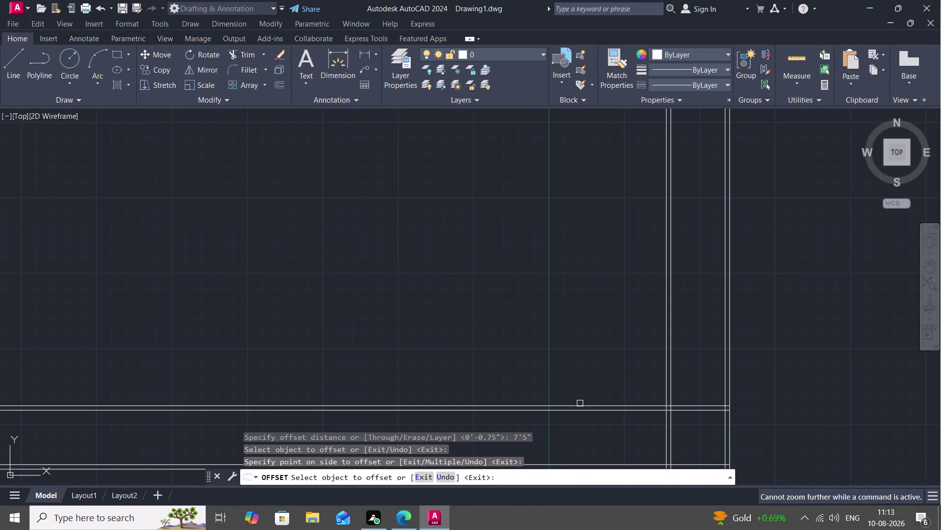
click(582, 404)
scroll(down, 3)
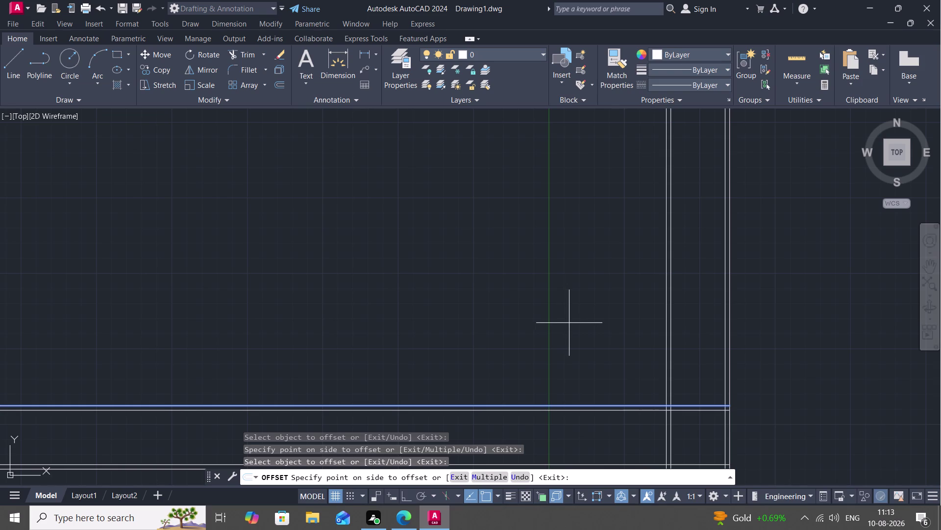
key(Escape)
key(space)
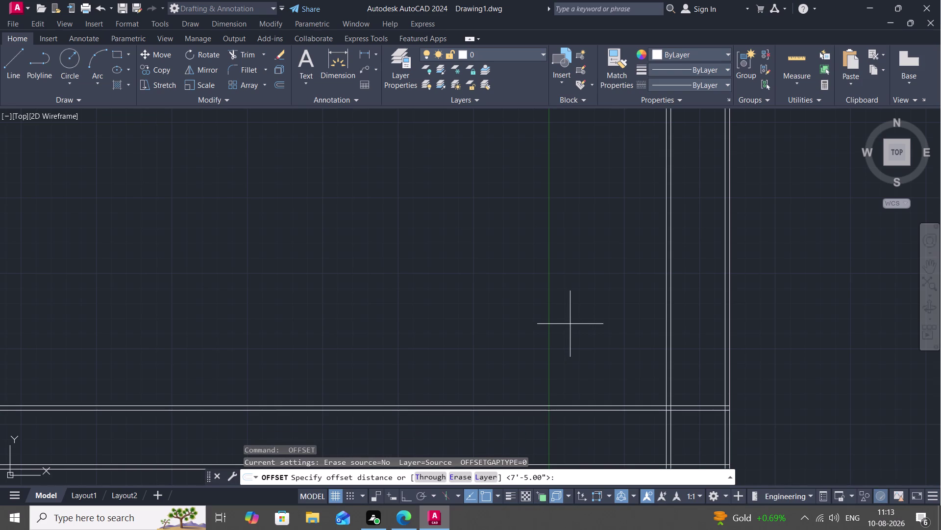
Keep the 7'5" offset distance and zoom toward the wall corner.
key(space)
scroll(down, 3)
middle_drag(751, 354, 757, 295)
scroll(down, 3)
scroll(up, 3)
middle_drag(760, 283, 813, 158)
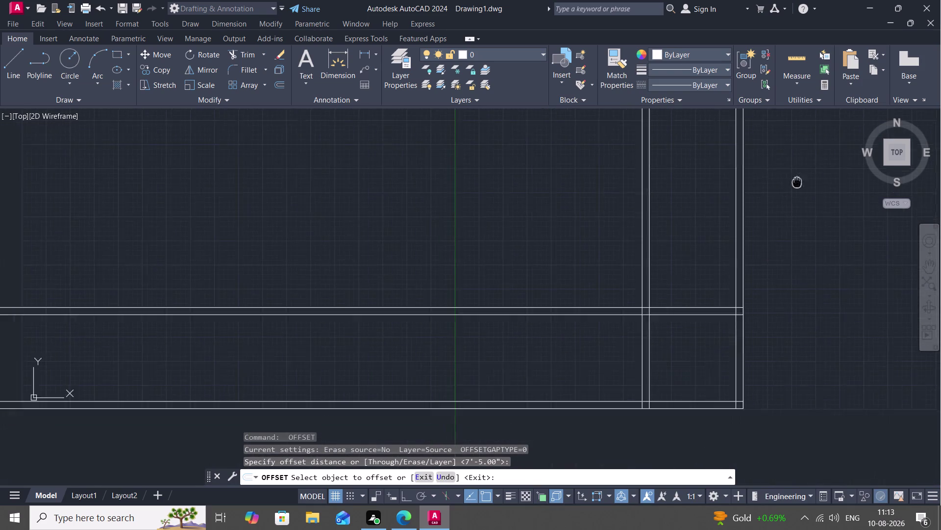
middle_drag(813, 157, 801, 291)
scroll(down, 3)
scroll(up, 3)
scroll(down, 3)
scroll(up, 3)
scroll(down, 3)
scroll(down, 3)
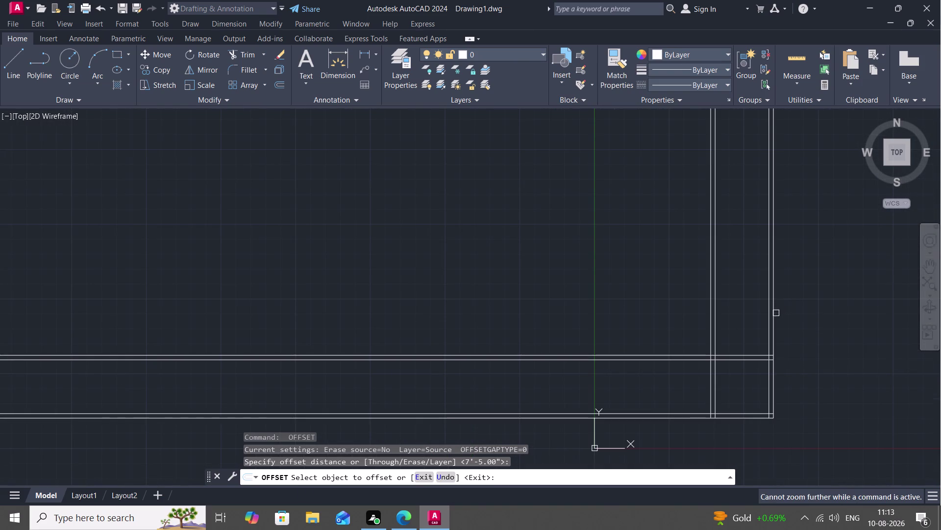
scroll(down, 3)
scroll(down, 3)
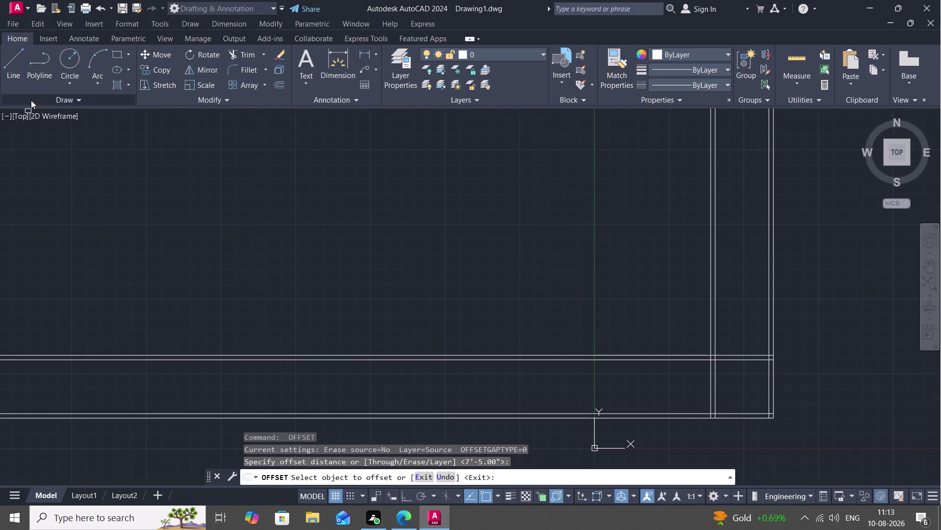
scroll(down, 3)
scroll(down, 3)
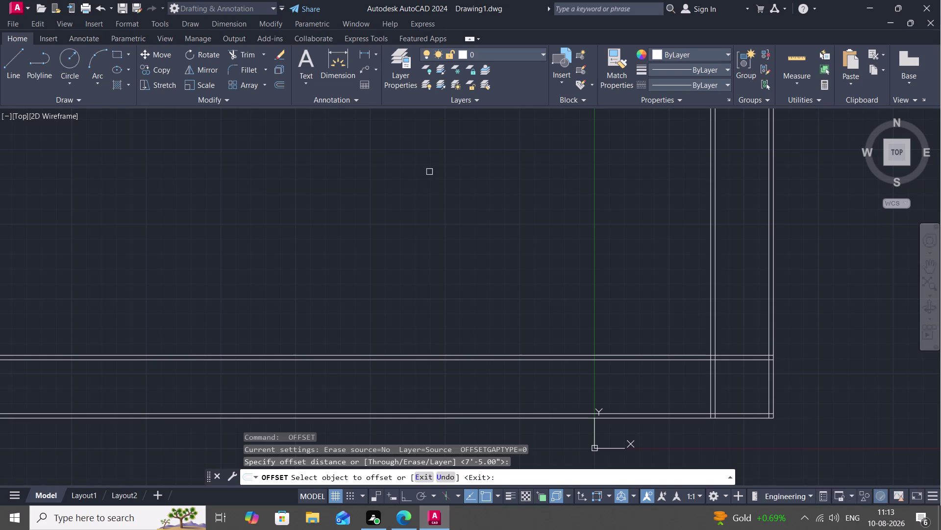
Zoom and pan around the drawing to inspect the new parallel line.
middle_drag(555, 108, 601, 255)
scroll(down, 3)
scroll(up, 3)
scroll(down, 3)
scroll(down, 3)
scroll(up, 3)
scroll(down, 3)
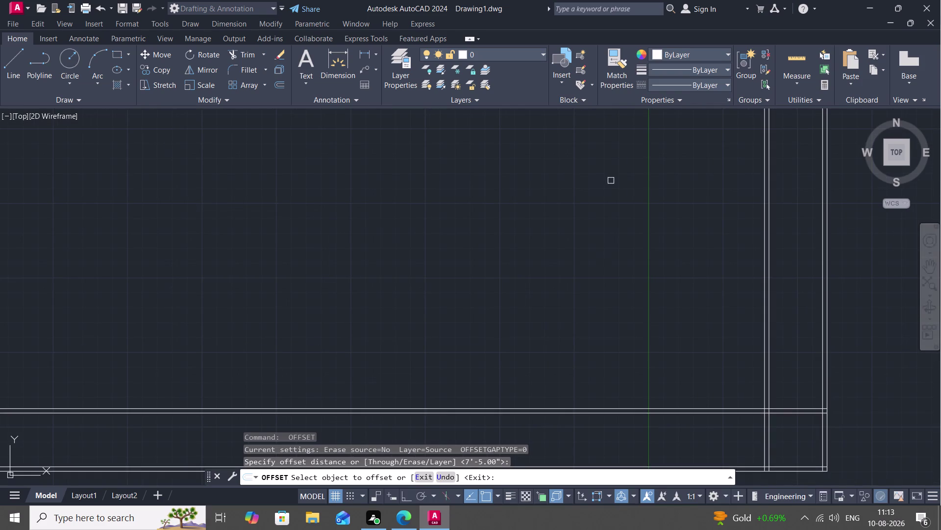
scroll(down, 3)
middle_click(655, 273)
scroll(down, 3)
scroll(up, 3)
scroll(down, 3)
scroll(up, 3)
scroll(down, 3)
scroll(up, 3)
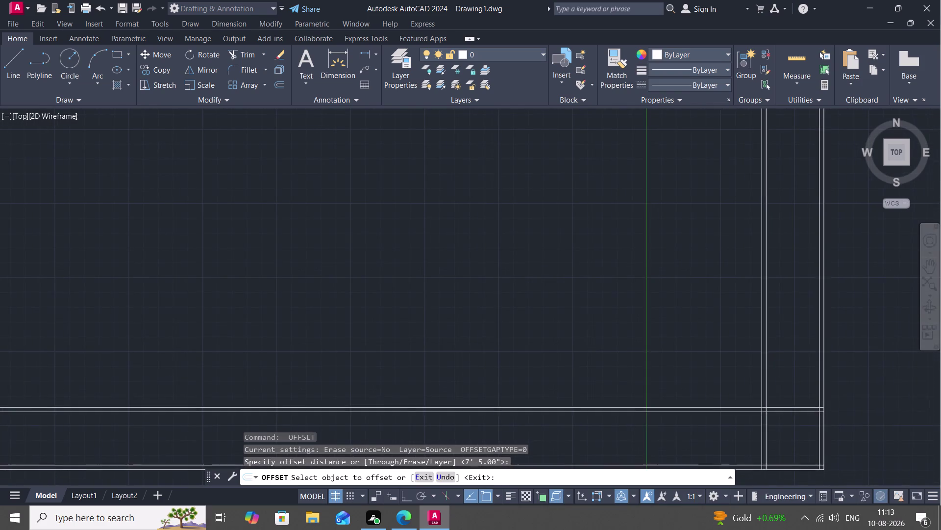
scroll(down, 3)
scroll(up, 3)
scroll(down, 3)
scroll(down, 3)
middle_drag(862, 0, 698, 394)
middle_drag(607, 266, 512, 529)
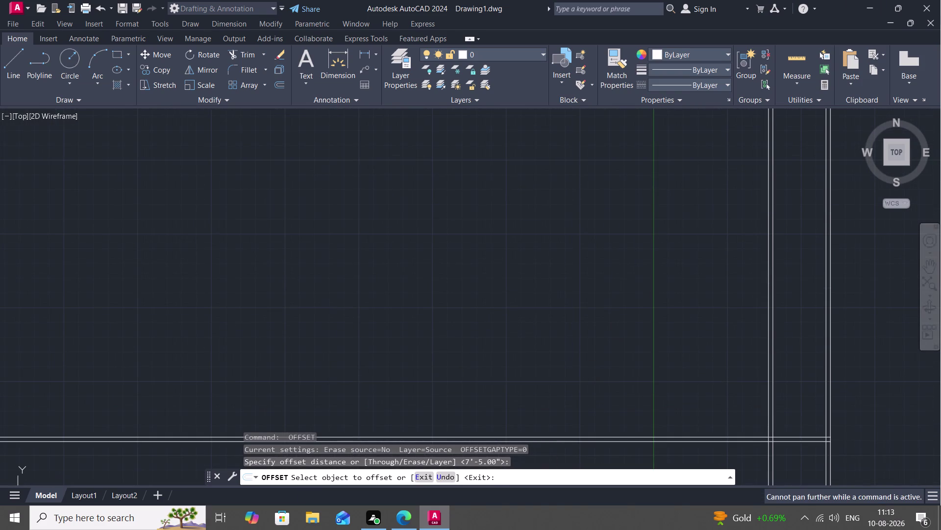
middle_drag(513, 529, 764, 3)
scroll(down, 3)
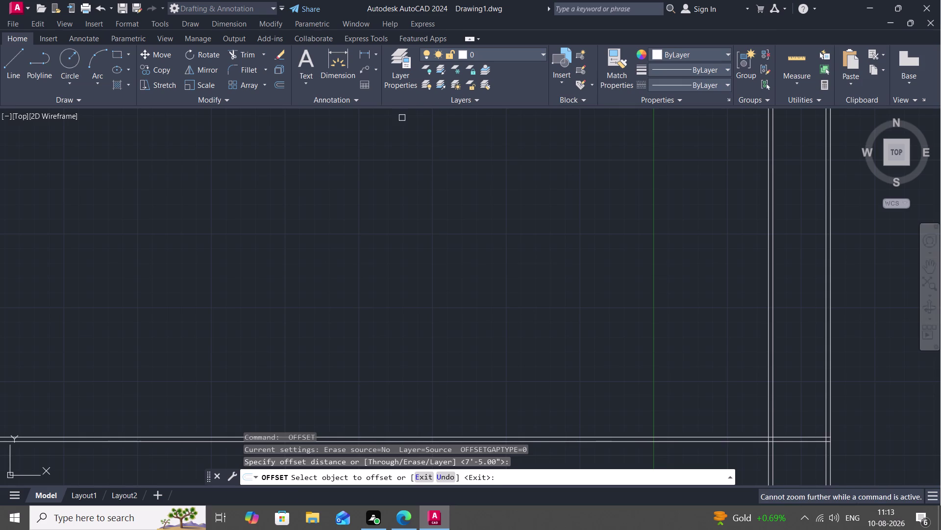
scroll(down, 3)
scroll(up, 3)
scroll(down, 3)
Cancel the offset command and frame the lower-right wall corner.
key(Escape)
key(Escape)
key(Escape)
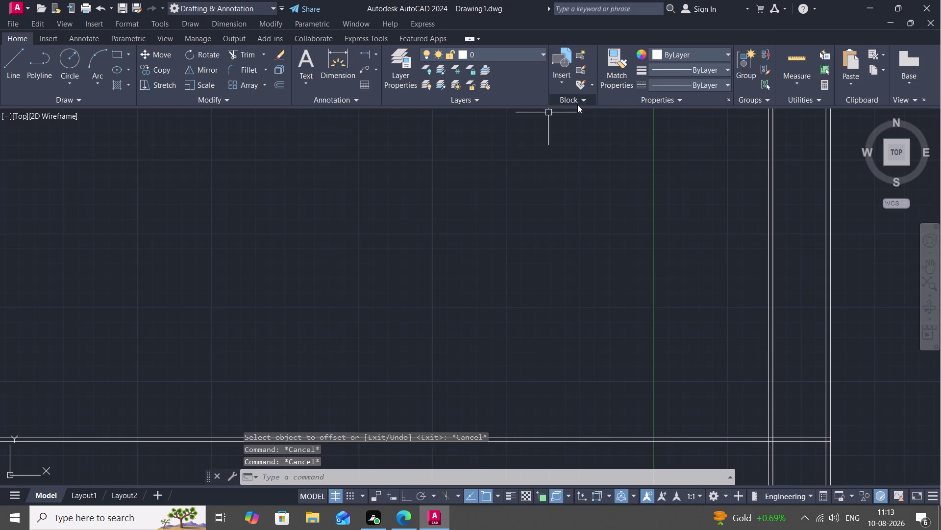
scroll(down, 3)
scroll(down, 3)
middle_drag(557, 160, 617, 314)
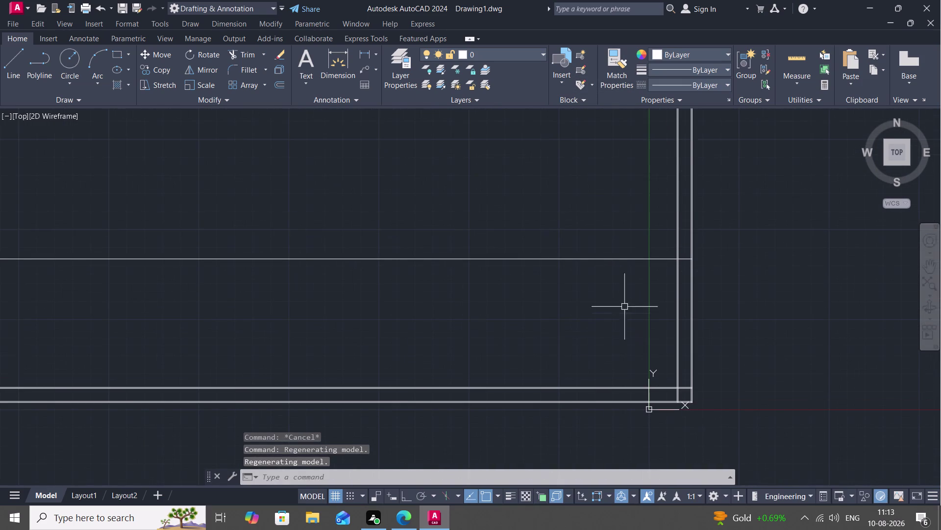
Delete the newly drawn horizontal flight line.
key(Escape)
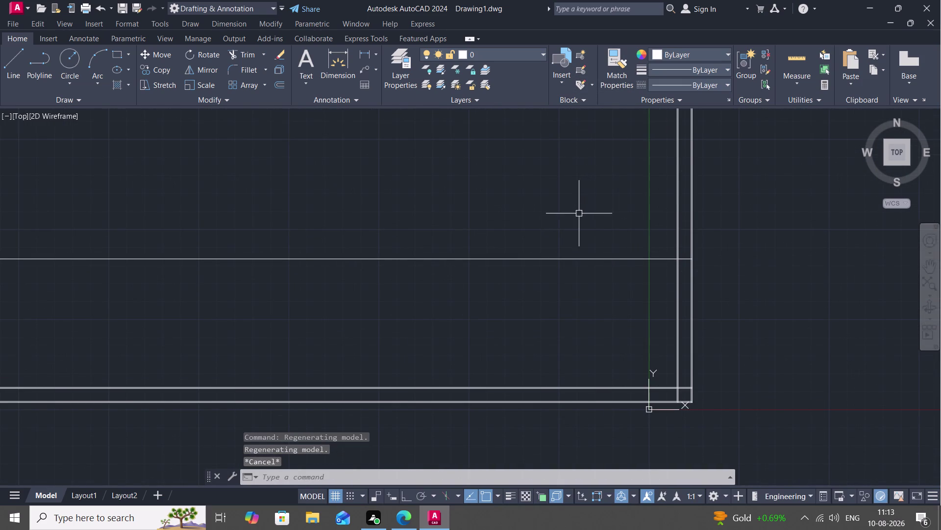
click(569, 259)
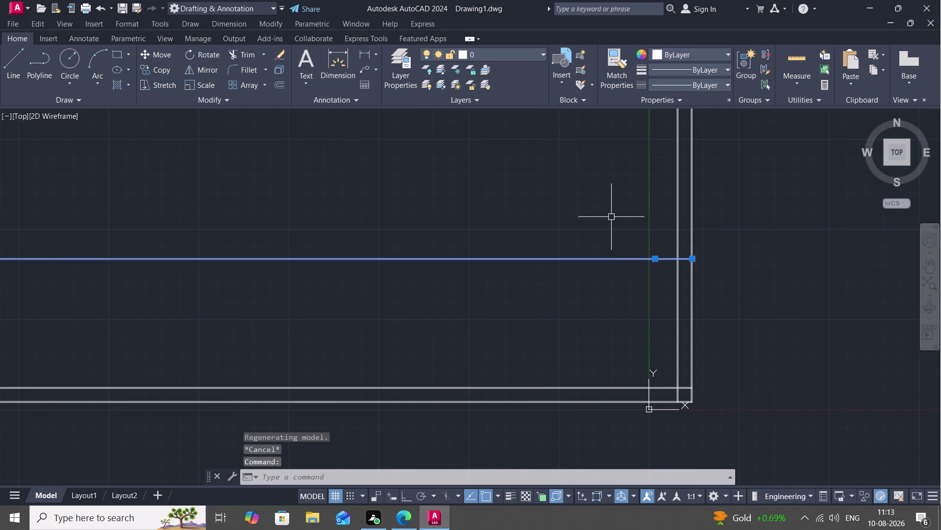
key(Delete)
Offset a wall line by the 7'5" distance to create a parallel copy.
key(o)
key(space)
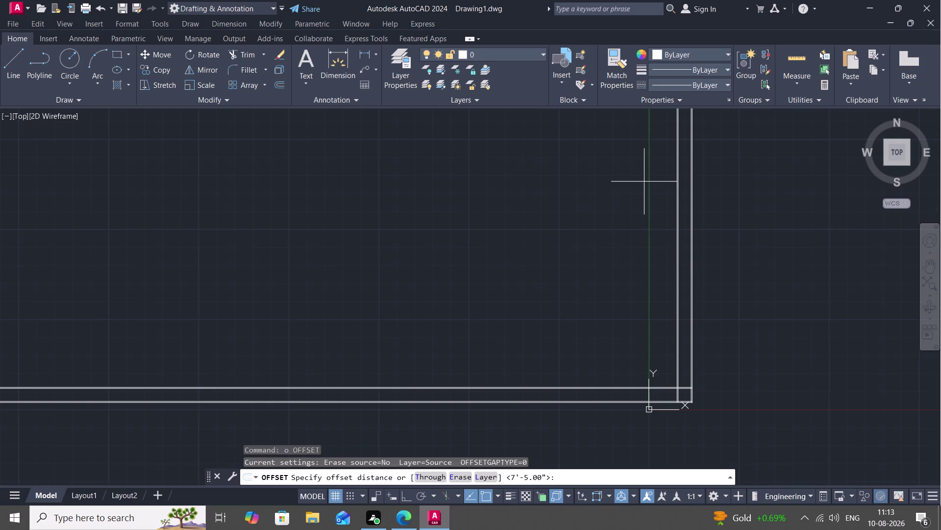
scroll(down, 3)
scroll(up, 3)
scroll(down, 3)
scroll(up, 3)
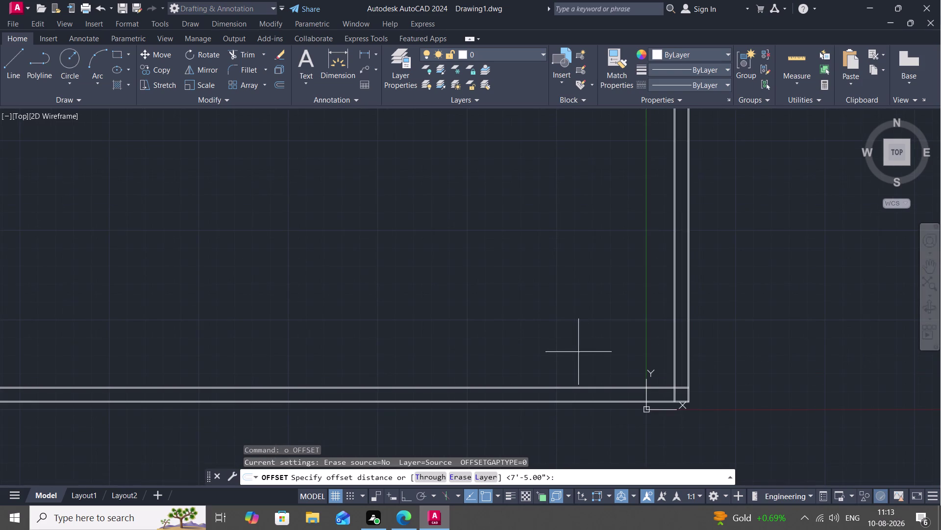
scroll(up, 3)
key(space)
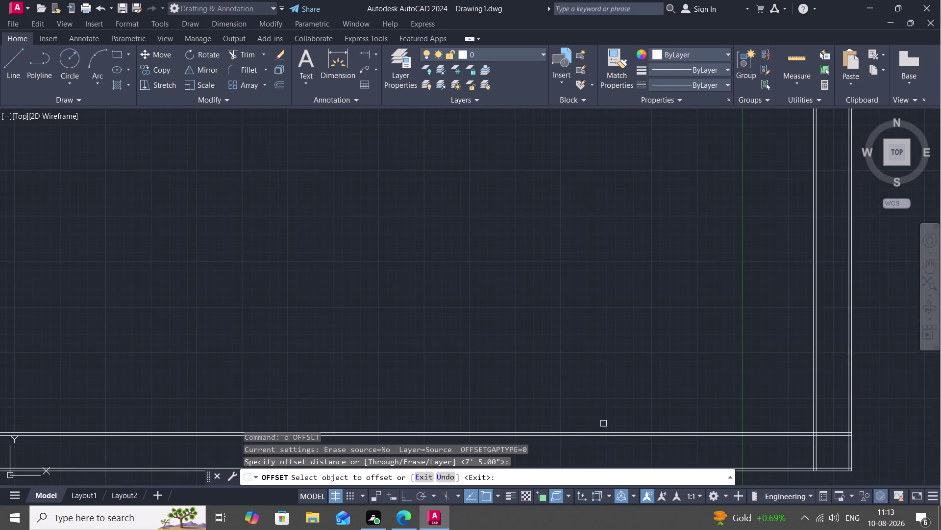
click(607, 430)
click(608, 351)
scroll(down, 3)
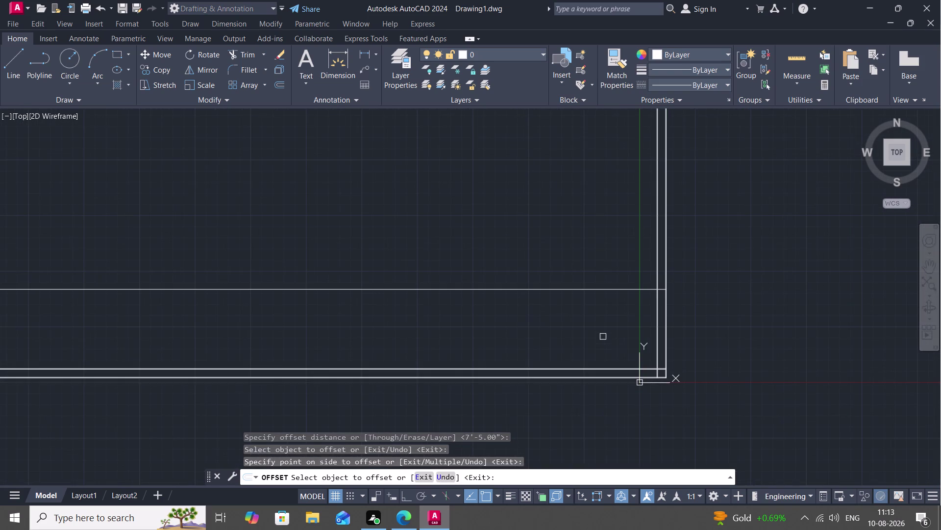
middle_drag(600, 307, 619, 427)
scroll(up, 3)
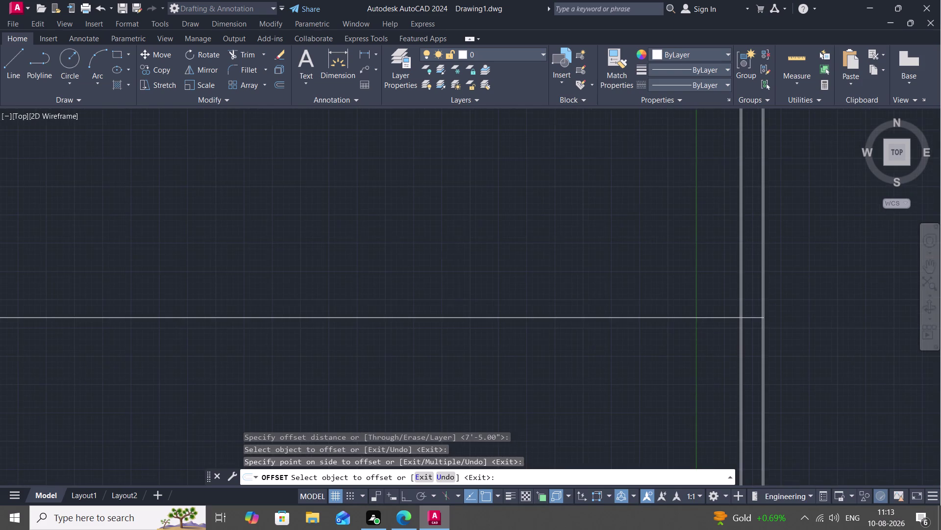
middle_drag(613, 341, 640, 433)
Offset the wall line 0.75" to one side.
key(o)
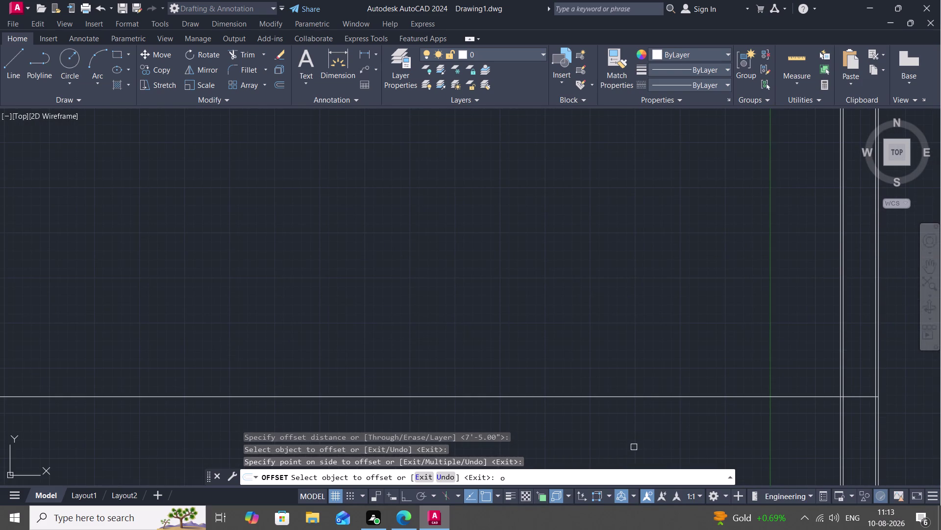
key(space)
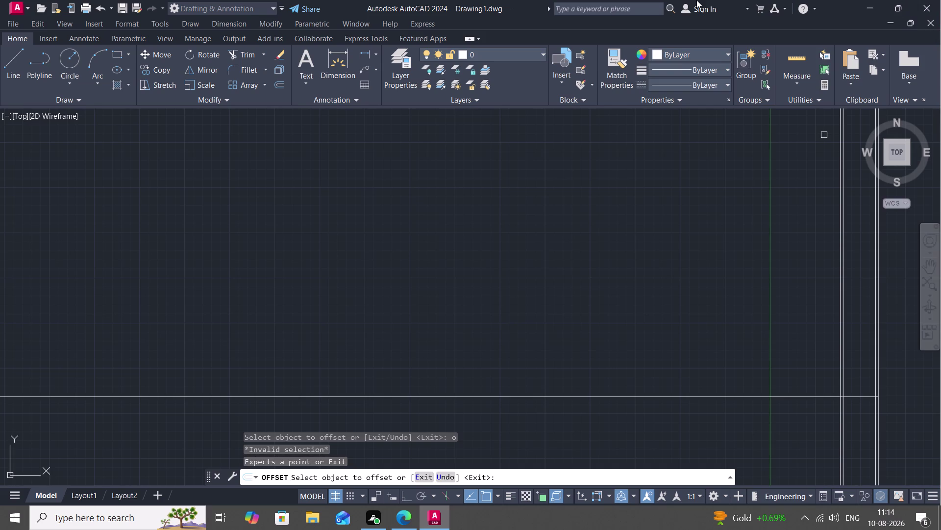
key(period)
key(7)
text(5)
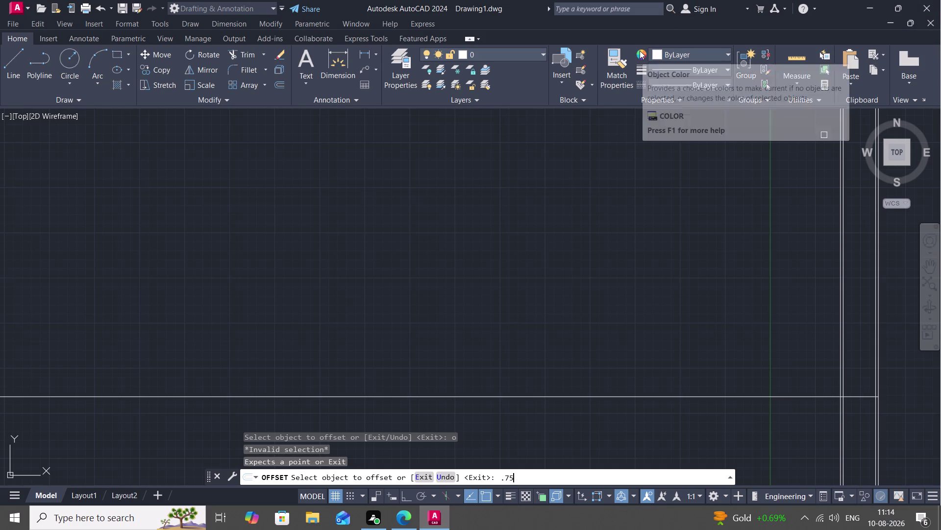
text(")
key(space)
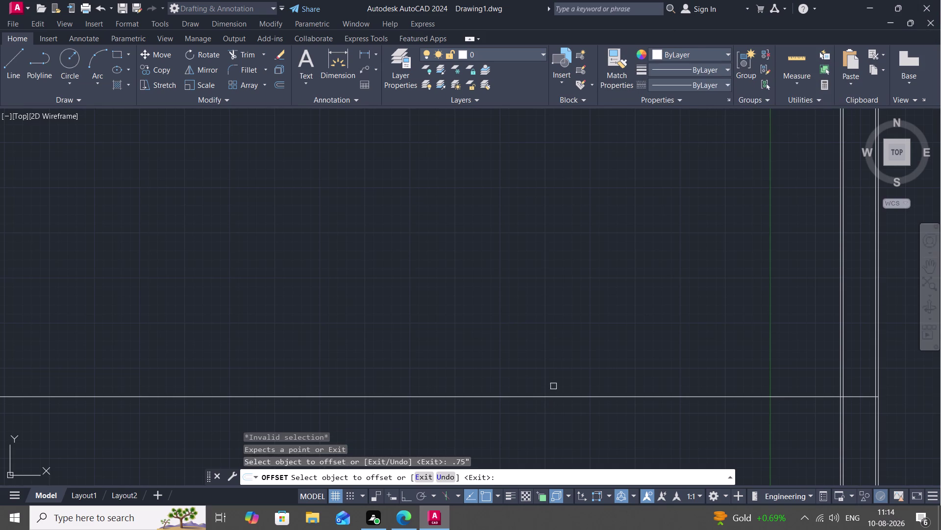
click(561, 396)
click(563, 335)
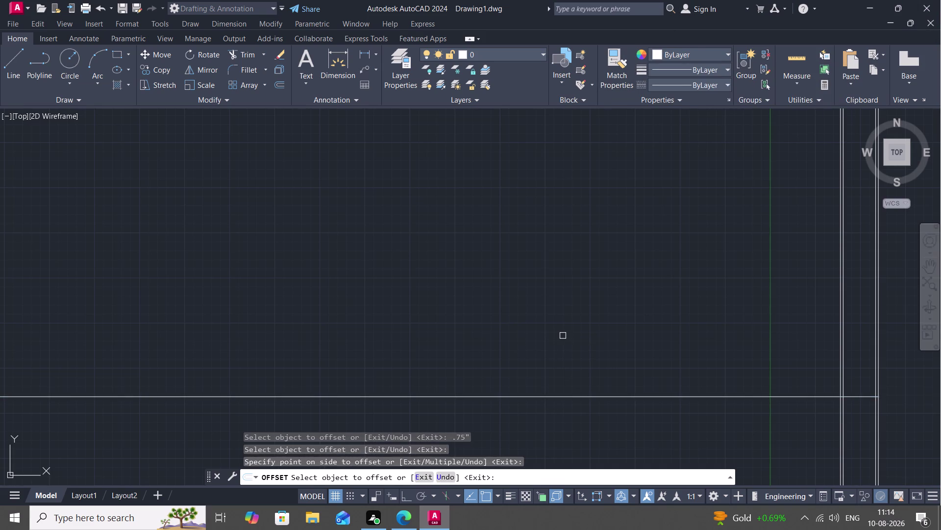
scroll(down, 3)
key(Escape)
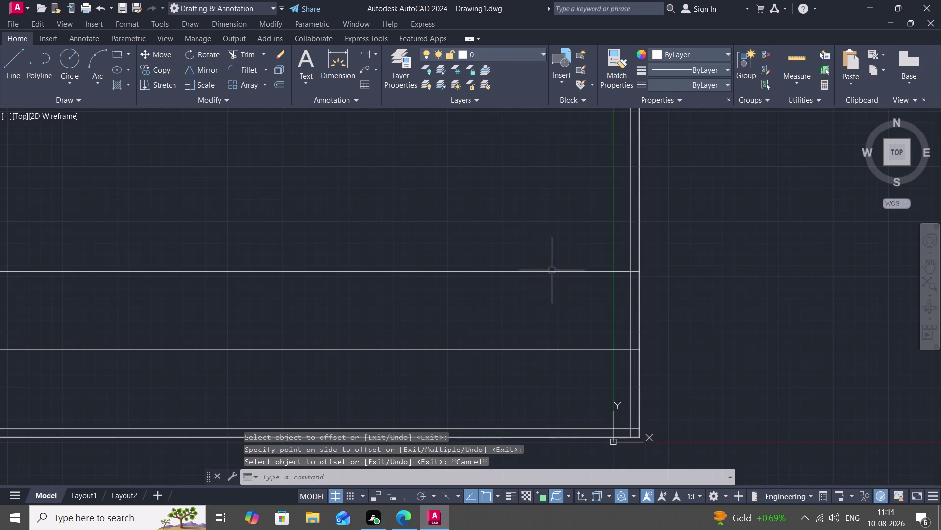
Delete the stray horizontal line.
click(553, 270)
key(Delete)
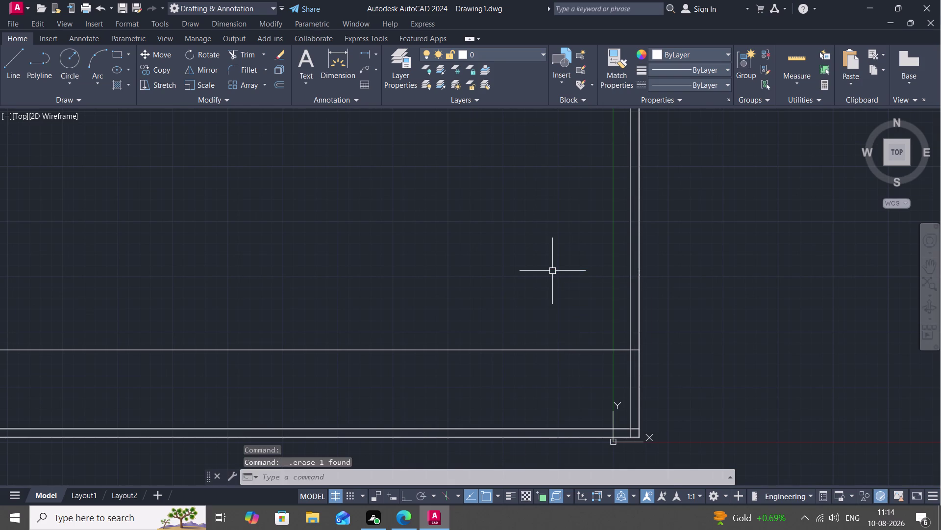
key(0)
key(BackSpace)
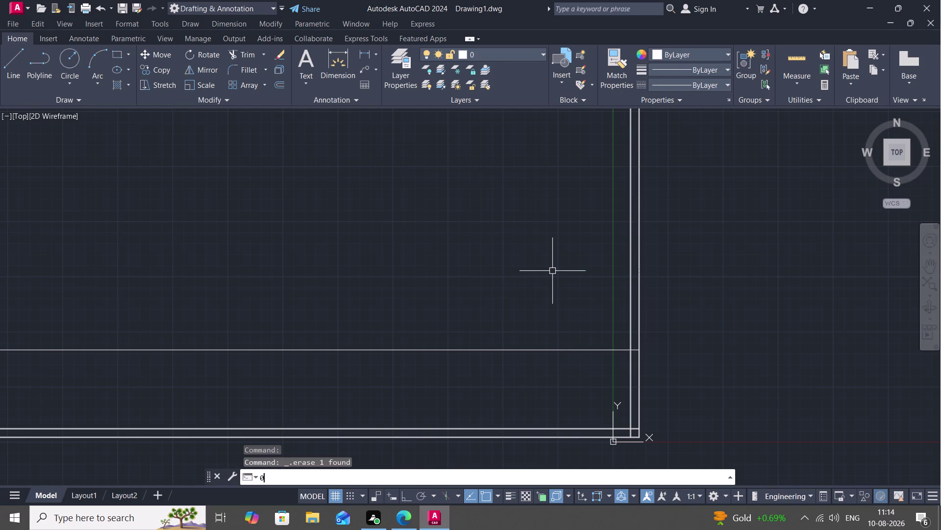
Offset the upper horizontal wall line 0.75" to form its parallel copy.
text(o)
key(space)
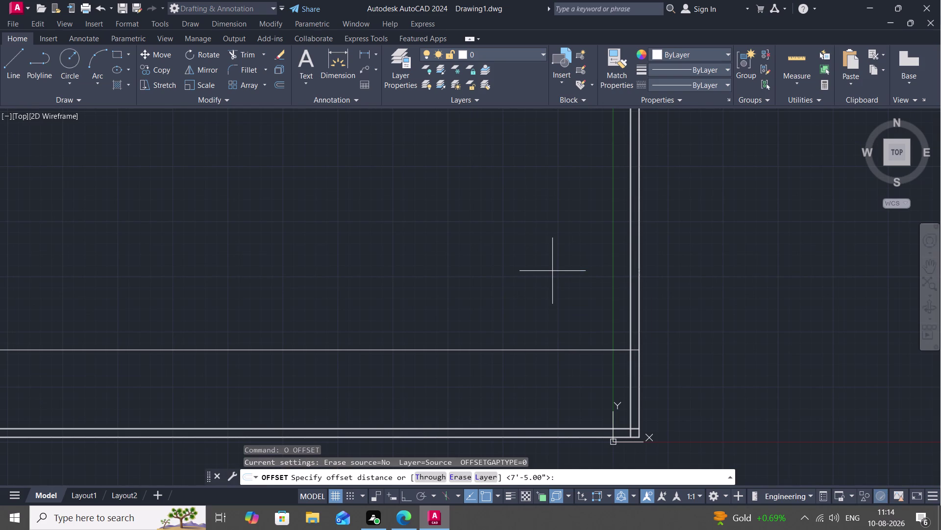
key(period)
text(75)
text(")
key(space)
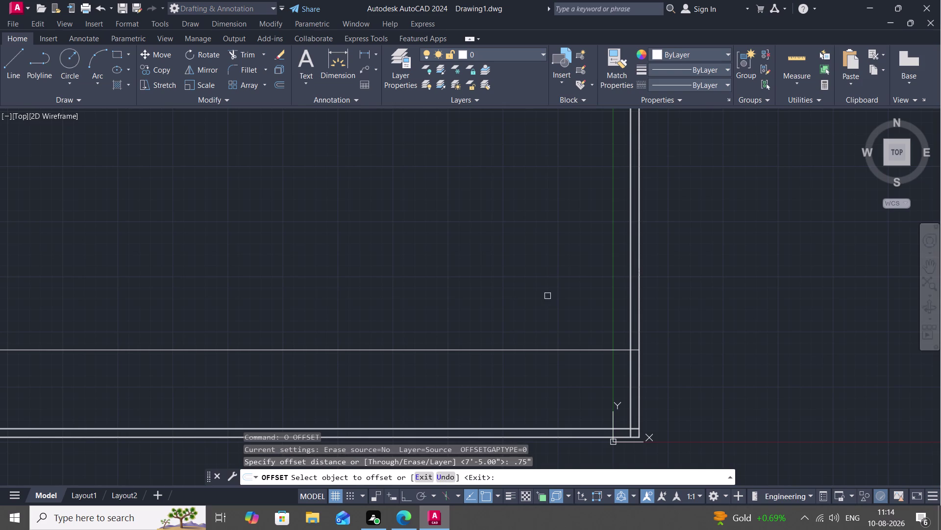
click(549, 346)
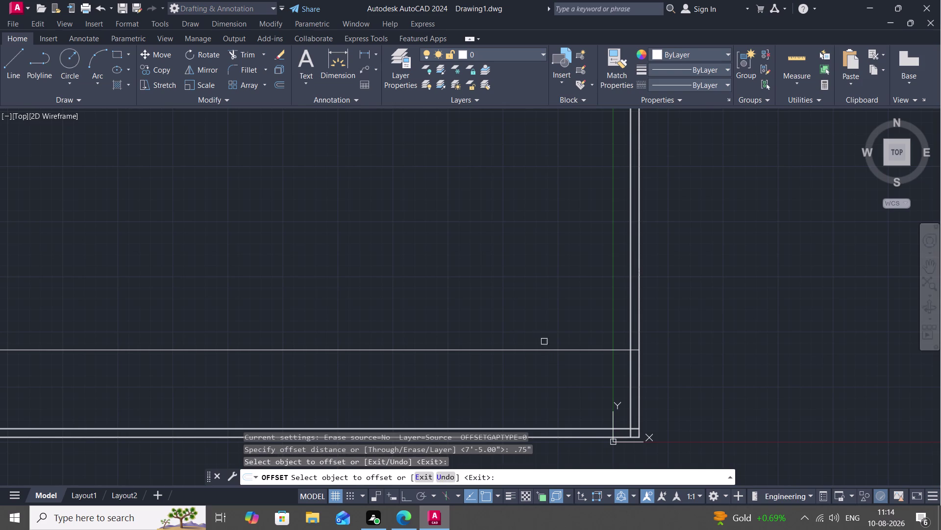
click(544, 348)
drag(543, 311, 545, 316)
scroll(up, 3)
scroll(down, 3)
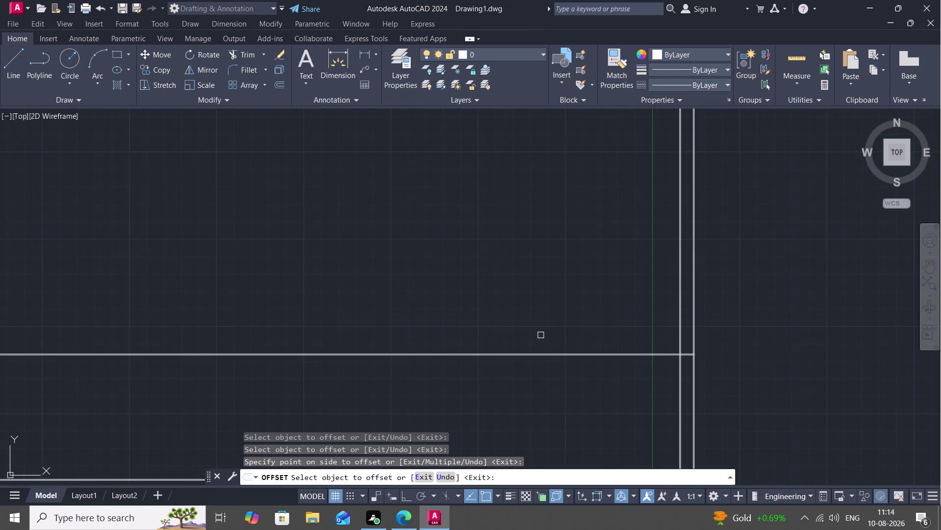
scroll(down, 3)
scroll(up, 3)
scroll(down, 3)
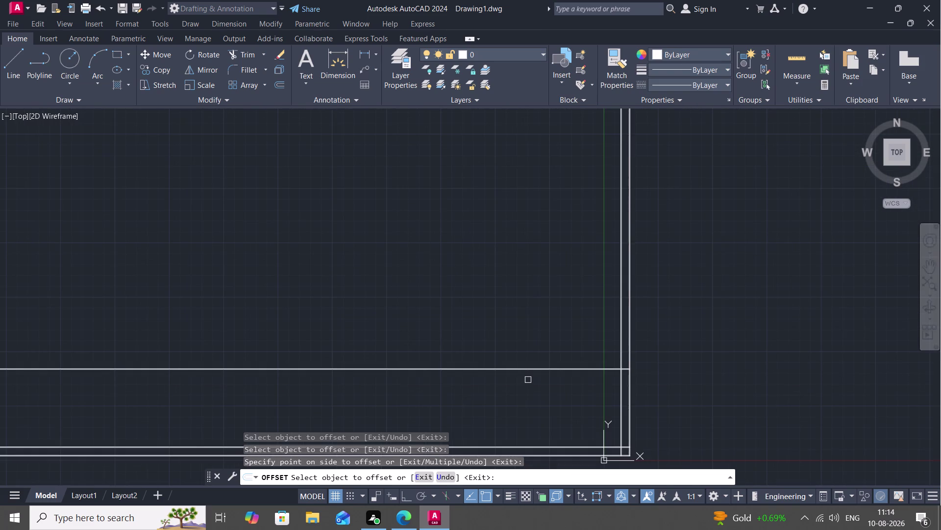
scroll(up, 3)
scroll(down, 3)
scroll(up, 3)
key(Escape)
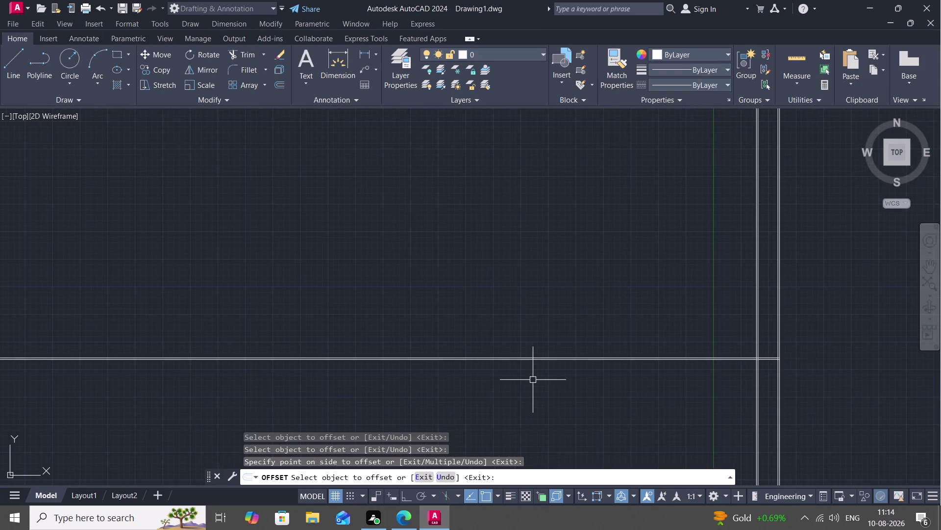
Offset the wall line 9" to create a new horizontal line.
text(o)
key(space)
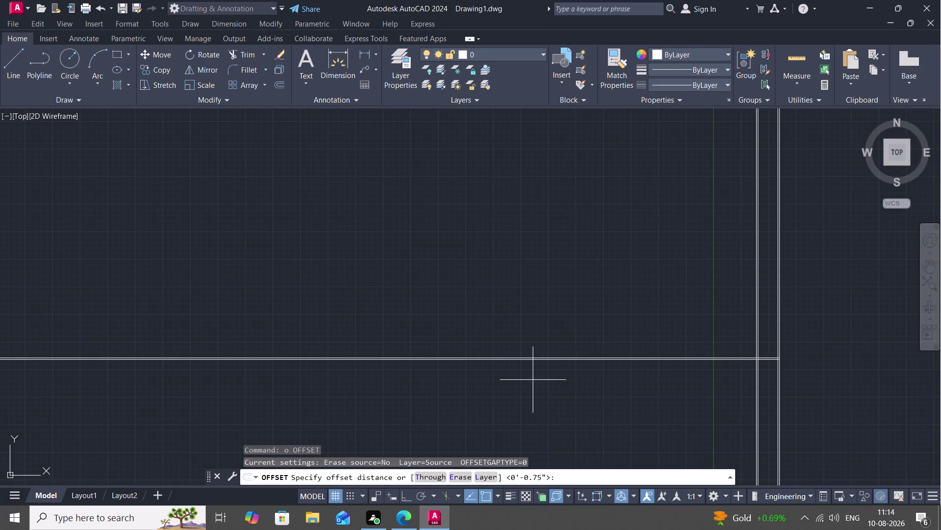
key(9)
text(")
key(space)
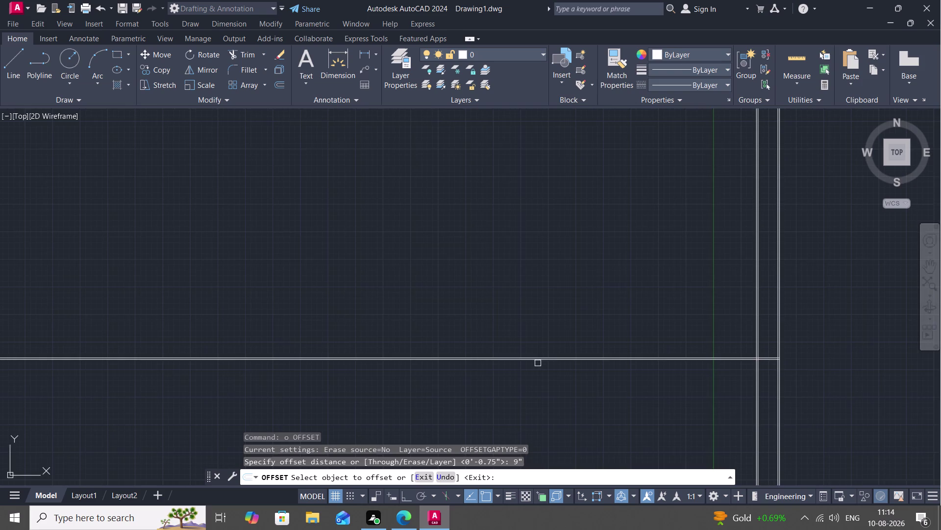
scroll(up, 3)
click(567, 350)
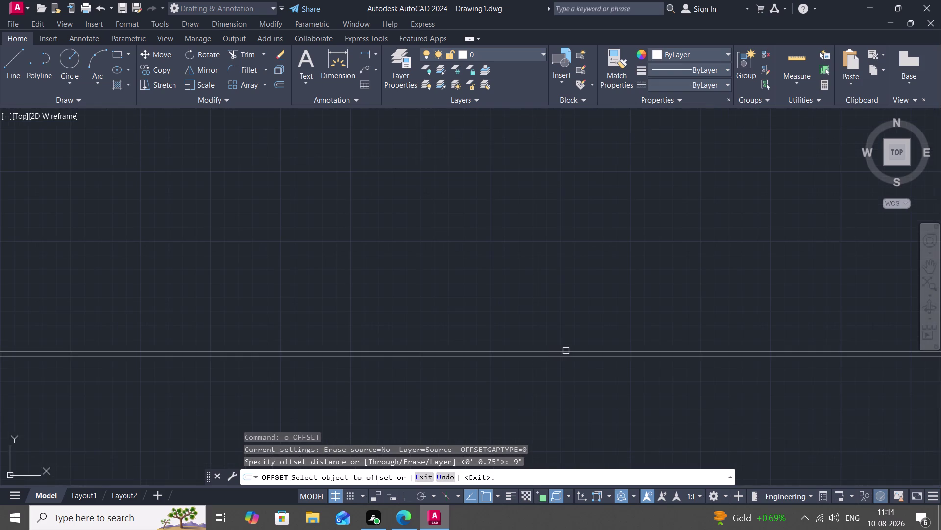
click(554, 301)
scroll(down, 3)
scroll(down, 3)
middle_drag(555, 305, 511, 332)
key(o)
key(Escape)
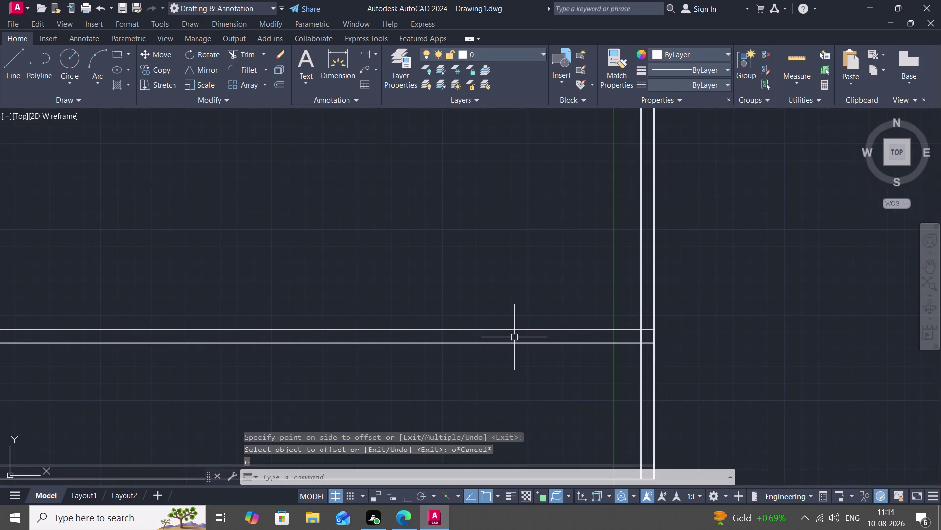
Offset the 9" line by 0.75" to double it.
text(o)
key(space)
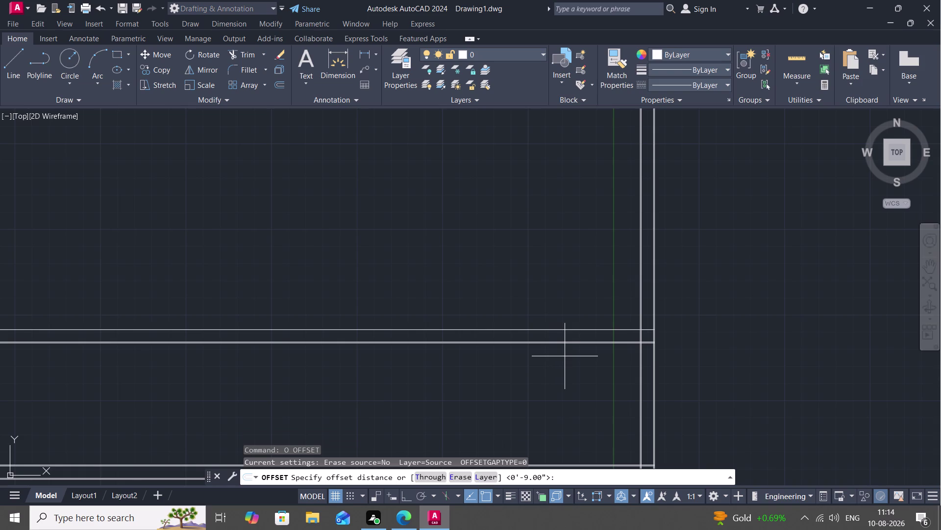
scroll(up, 3)
middle_drag(559, 336, 519, 400)
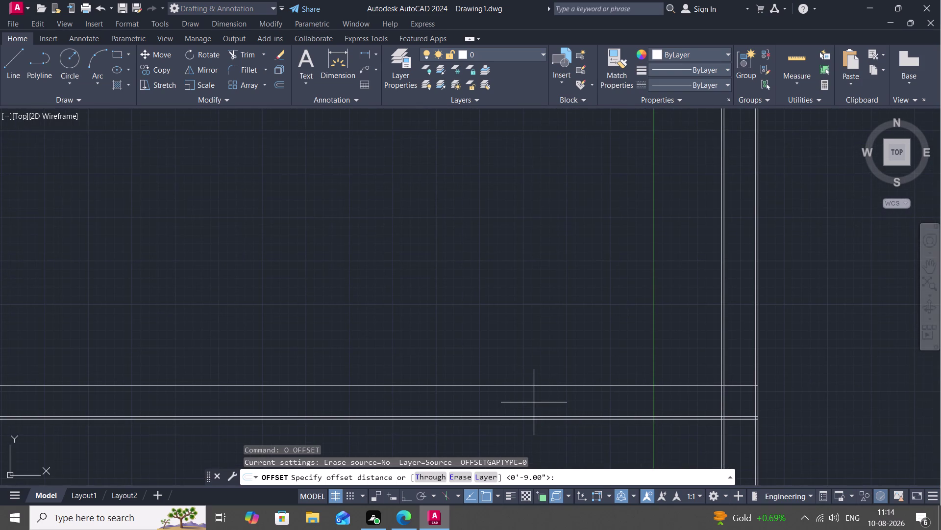
key(0)
key(period)
text(7)
text(5)
key(shift+quotedbl)
key(space)
click(585, 384)
click(581, 361)
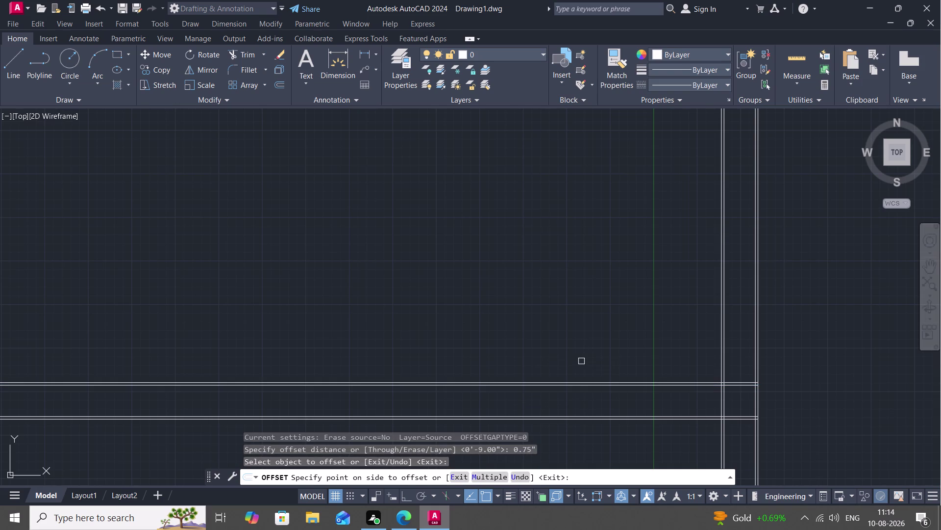
key(Escape)
scroll(down, 3)
scroll(down, 3)
scroll(up, 3)
scroll(down, 3)
scroll(up, 3)
scroll(down, 3)
text(tr)
key(space)
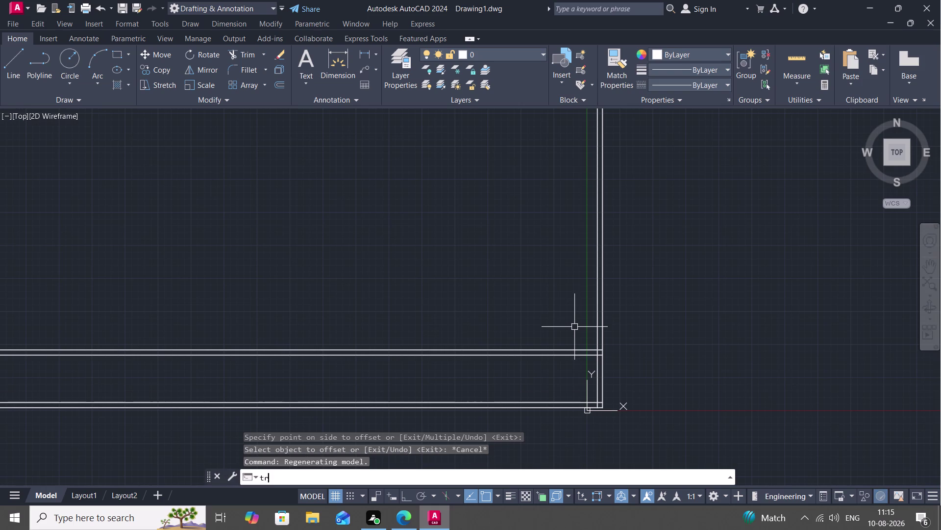
Fence-trim the crossing line ends at a corner, then bring the right-hand corner into view.
drag(570, 297, 713, 323)
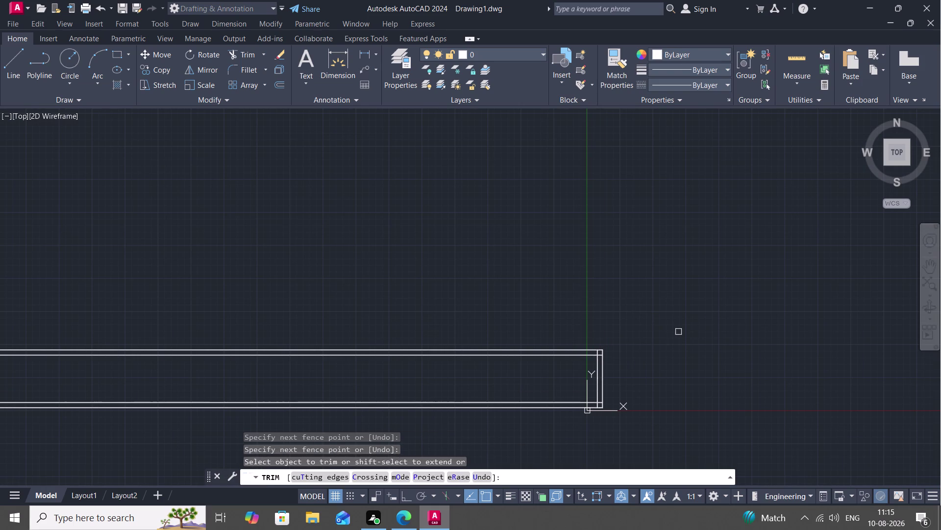
key(Escape)
scroll(down, 3)
scroll(up, 3)
scroll(down, 3)
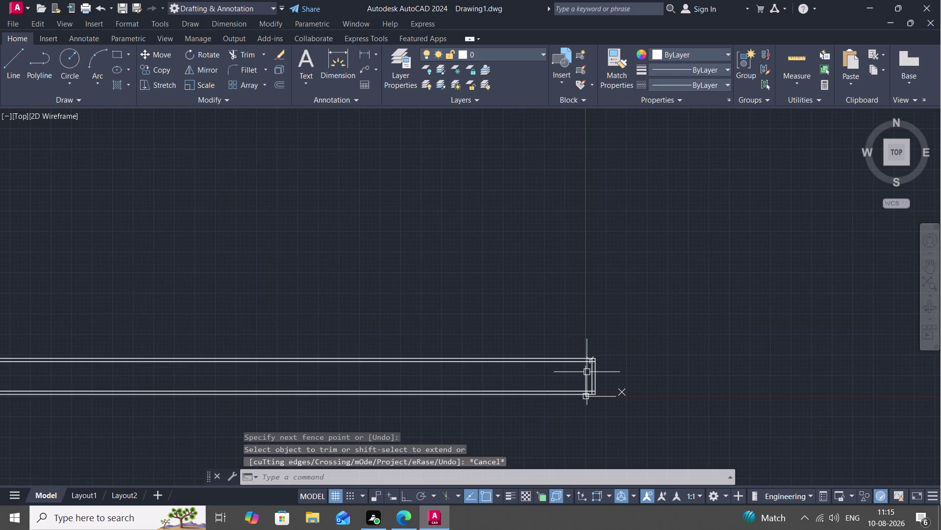
scroll(up, 3)
scroll(down, 3)
scroll(up, 3)
scroll(up, 3)
middle_drag(572, 380, 650, 268)
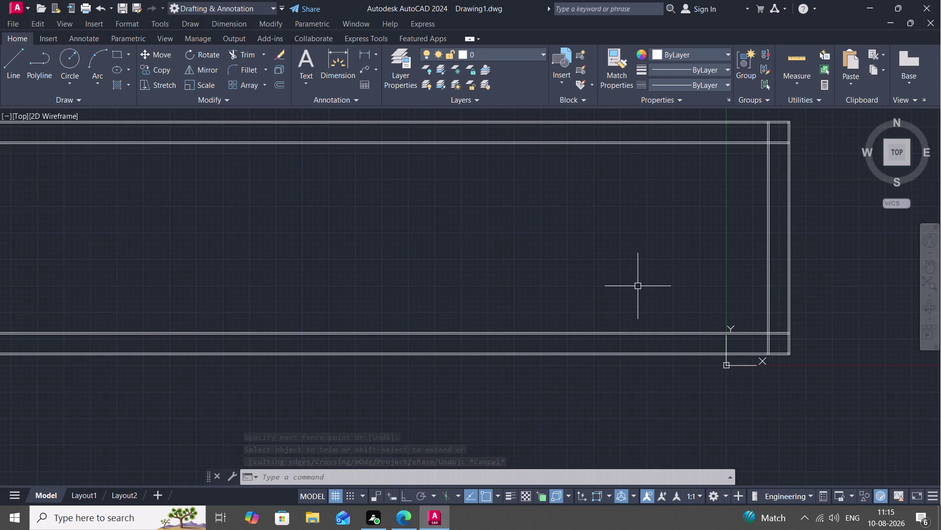
middle_drag(638, 284, 597, 296)
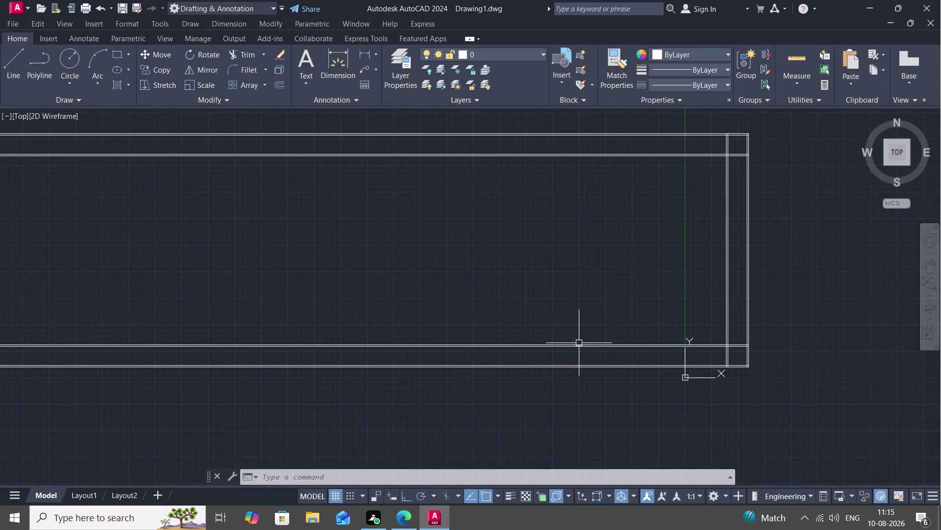
Restart TRIM and cut the overlapping lines and overhanging end at the right-hand corner.
key(o)
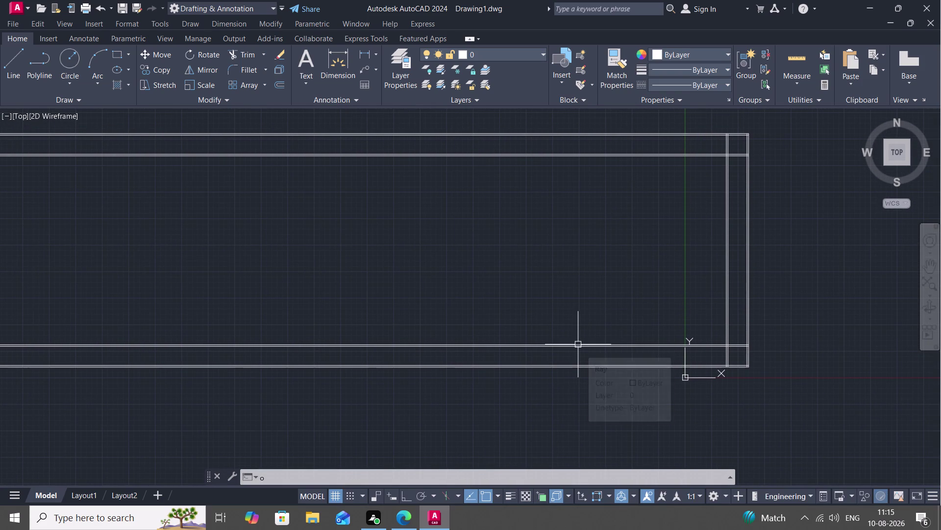
key(Escape)
text(t)
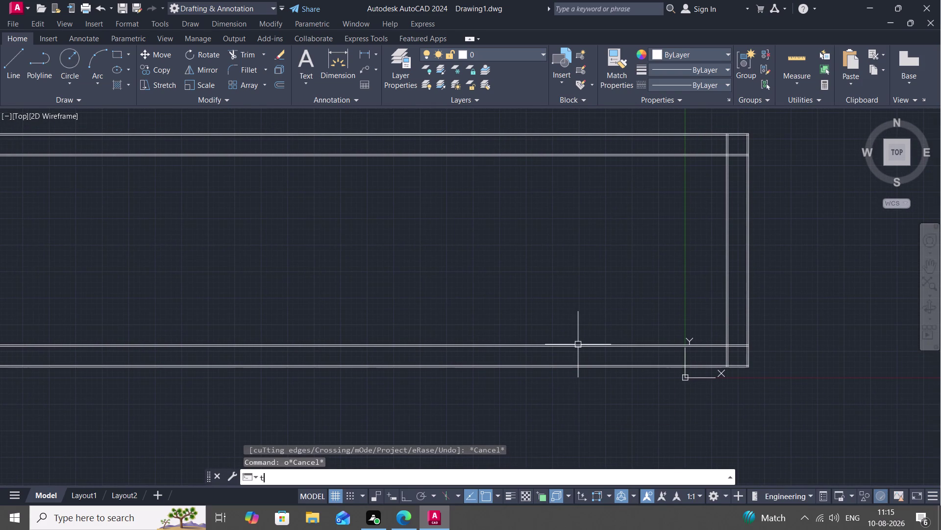
text(r)
key(space)
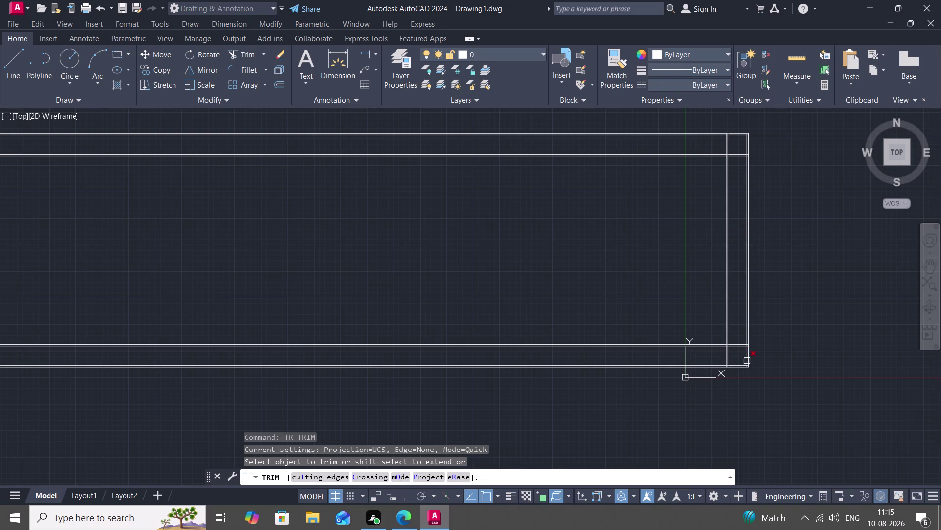
scroll(up, 3)
scroll(down, 3)
scroll(up, 3)
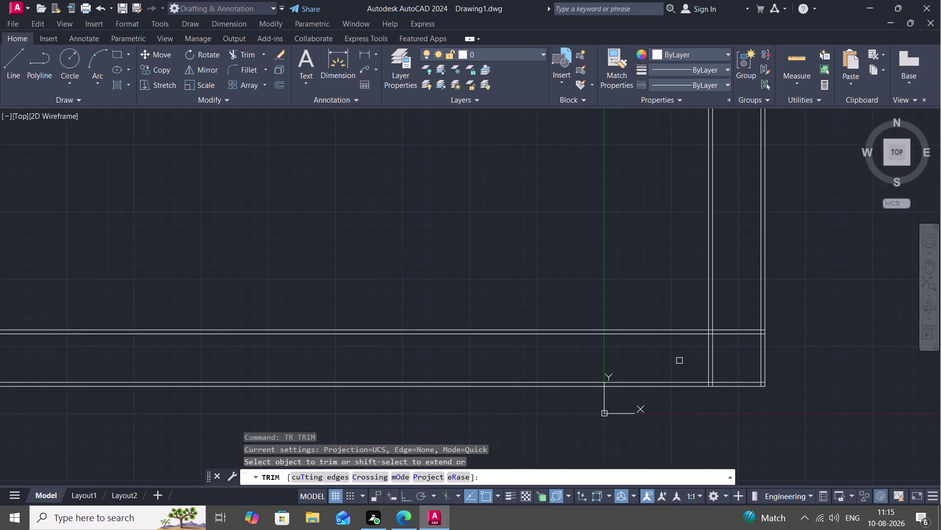
drag(676, 359, 744, 321)
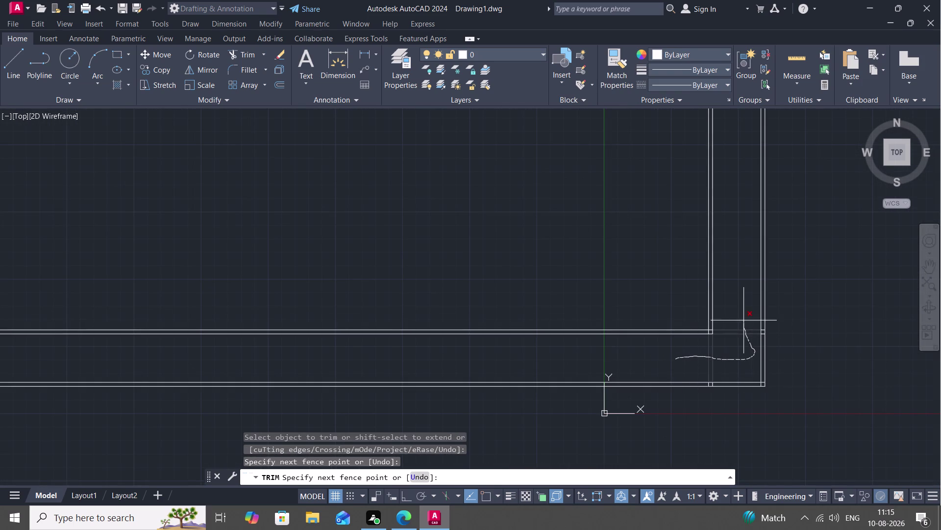
drag(744, 322, 744, 319)
scroll(up, 3)
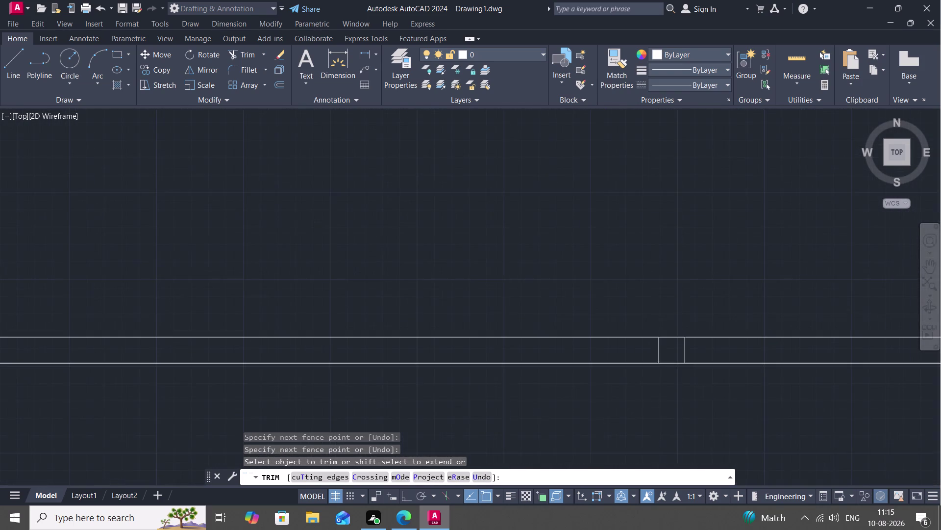
scroll(up, 3)
drag(391, 234, 633, 233)
scroll(down, 3)
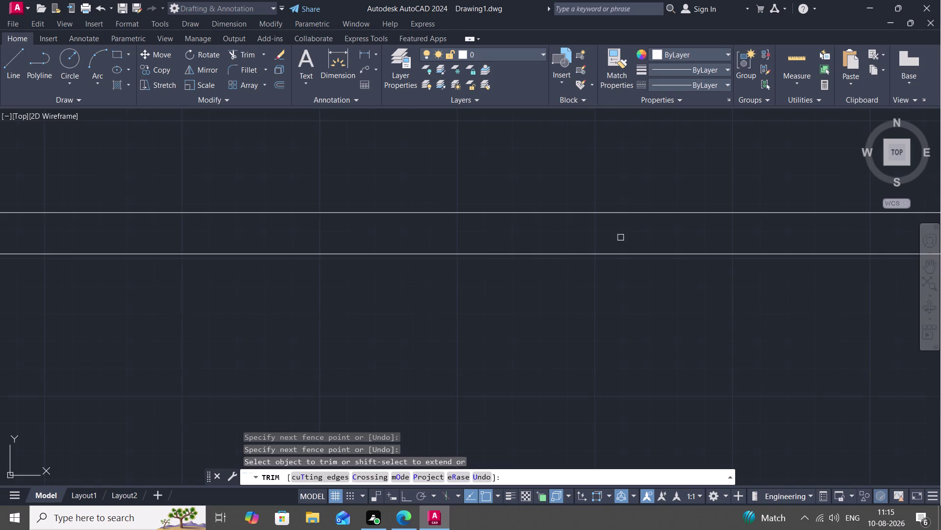
scroll(down, 3)
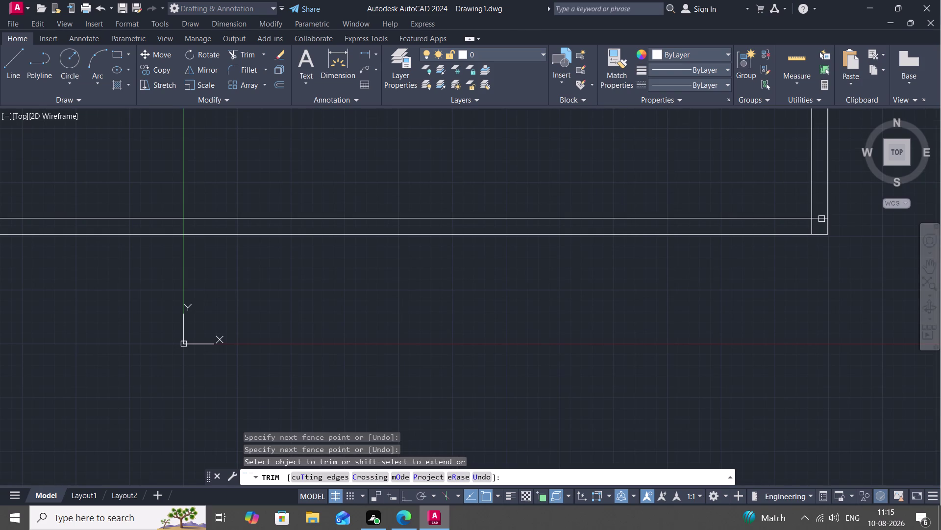
click(819, 219)
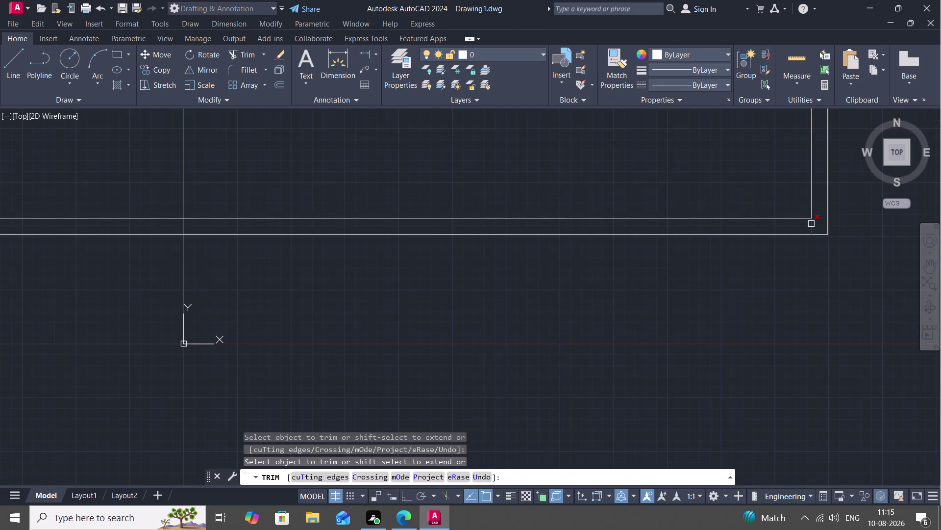
Trim another overhanging end and fence-cut the line pieces between the two walls.
click(811, 224)
scroll(down, 3)
middle_drag(732, 177, 579, 381)
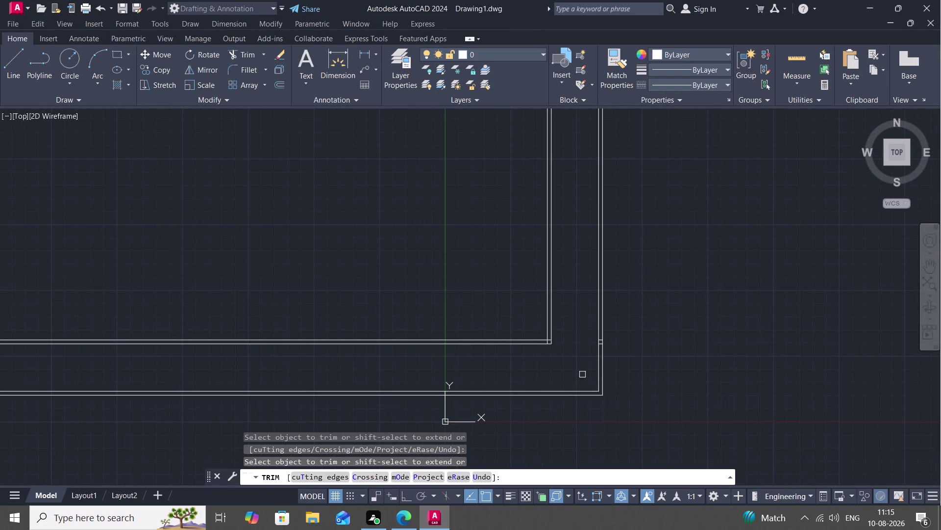
scroll(up, 3)
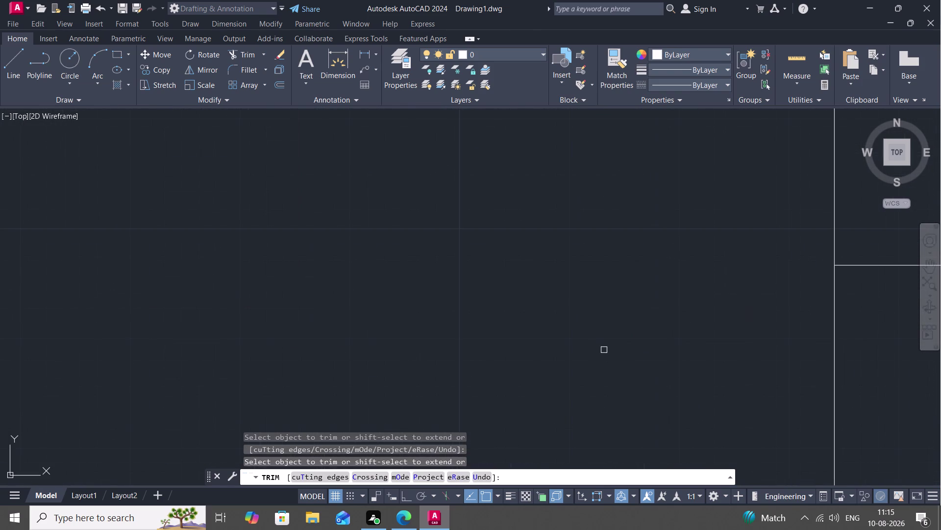
middle_drag(596, 346, 454, 304)
scroll(down, 3)
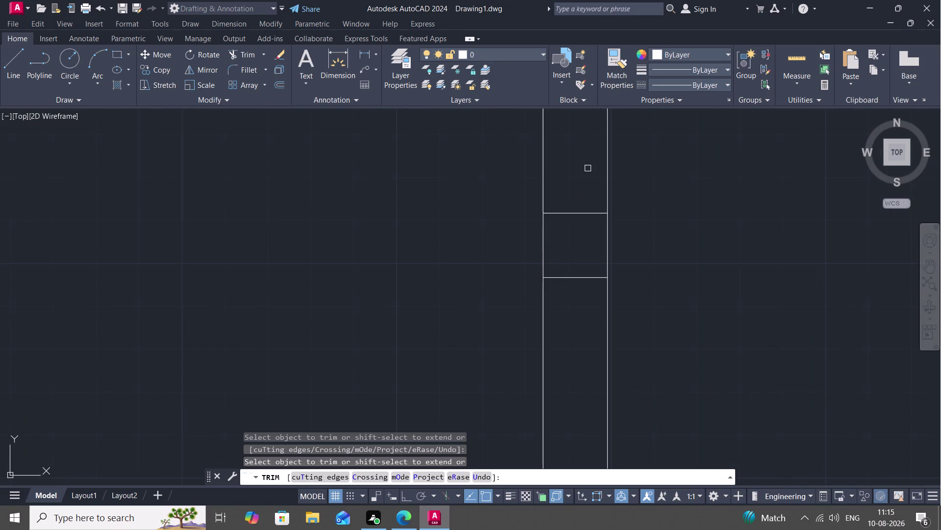
drag(588, 168, 582, 302)
scroll(down, 3)
scroll(down, 3)
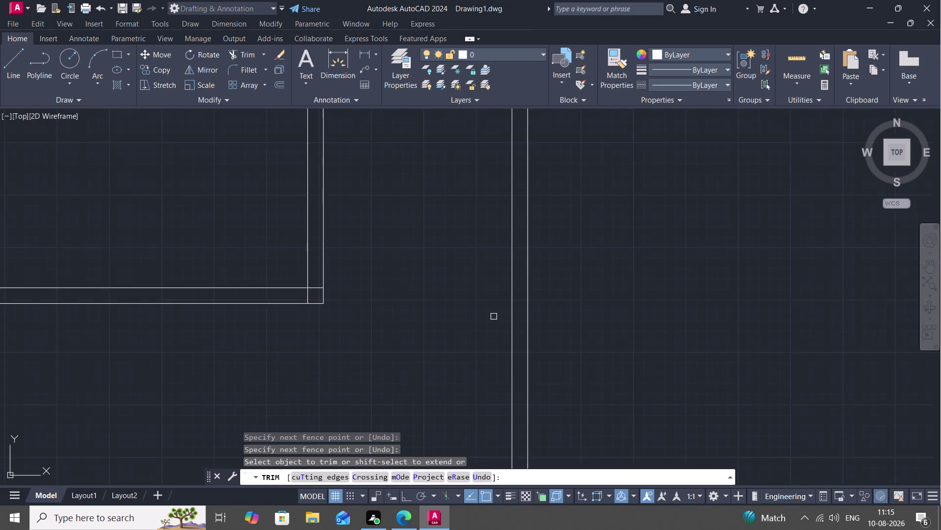
middle_drag(406, 258, 530, 305)
scroll(up, 3)
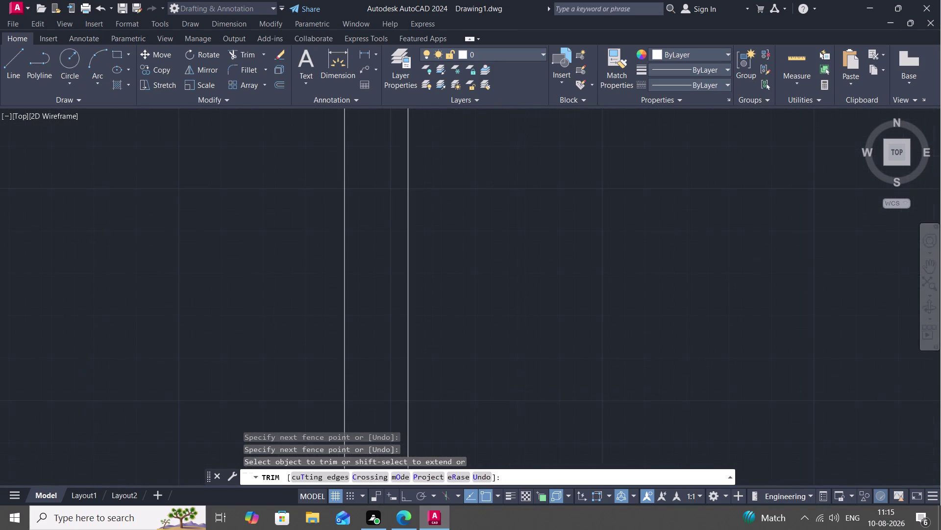
middle_drag(529, 305, 612, 139)
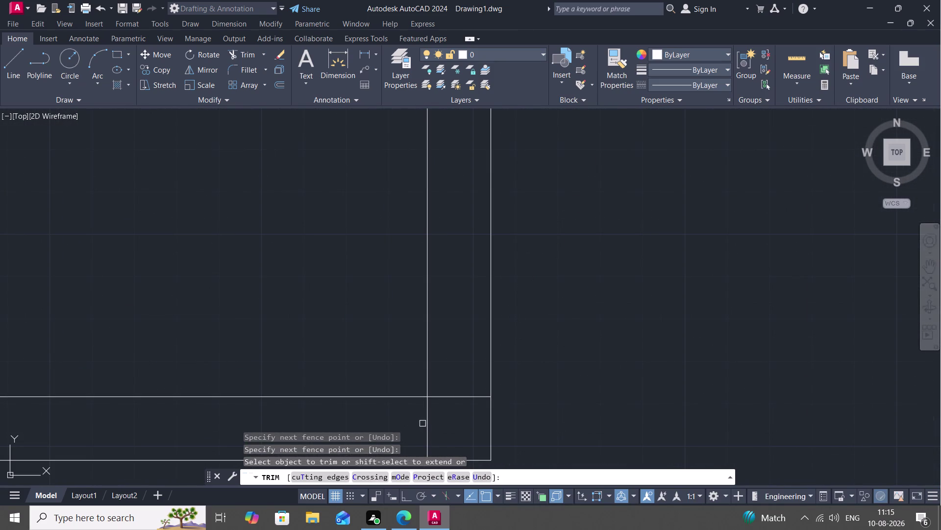
Trim the horizontal and vertical lines overhanging the lower wall corner.
click(429, 423)
click(455, 394)
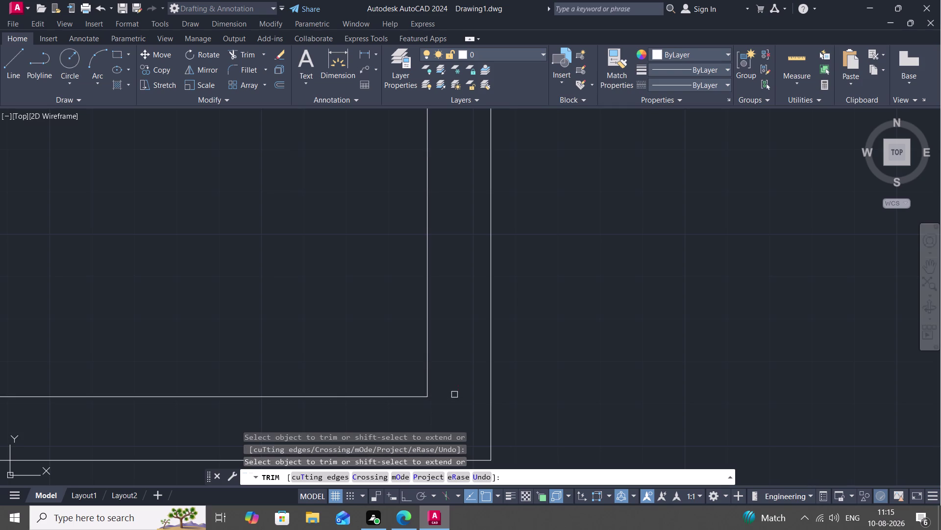
scroll(down, 3)
scroll(down, 3)
scroll(down, 3)
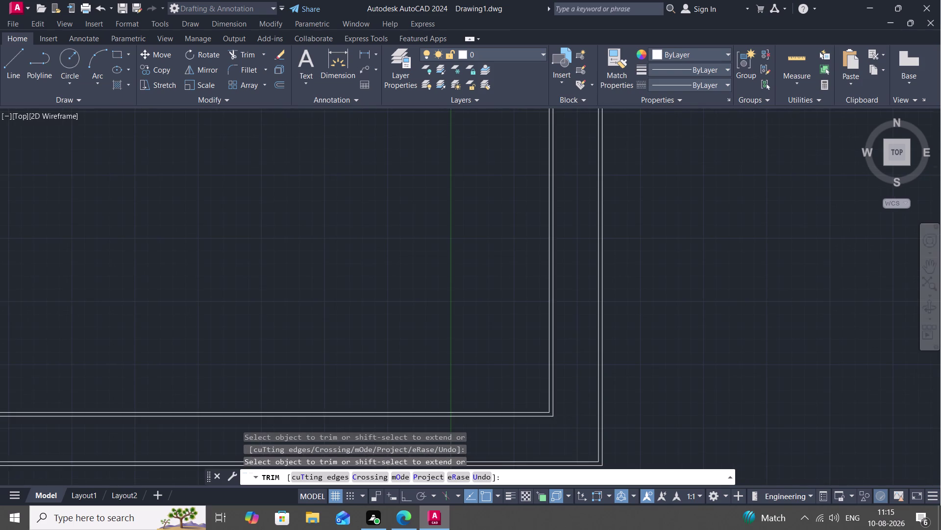
scroll(down, 3)
scroll(up, 3)
scroll(up, 3)
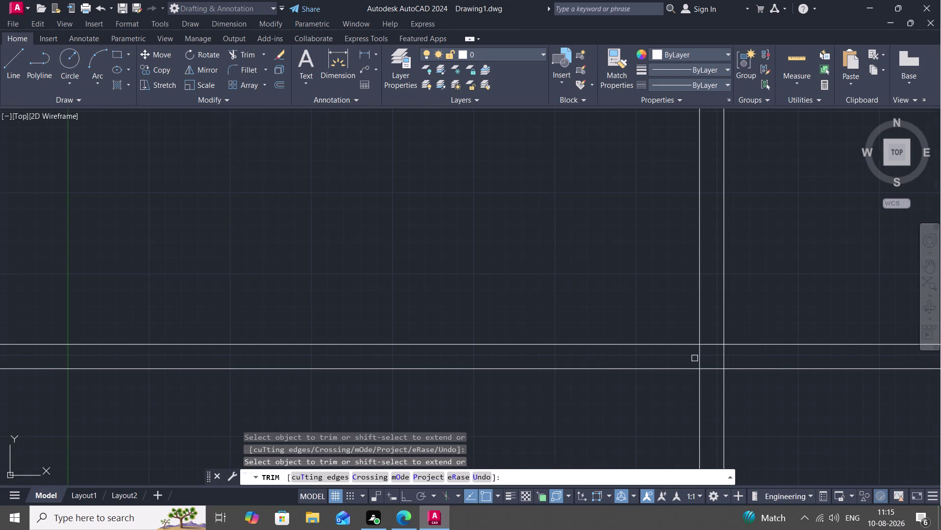
Remove the vertical line pieces at the junctions between the wall lines.
click(700, 355)
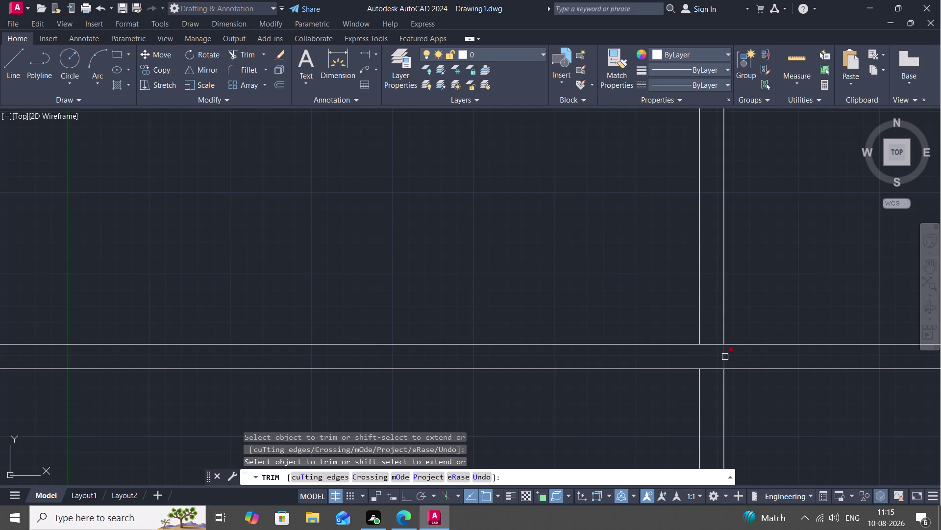
click(725, 357)
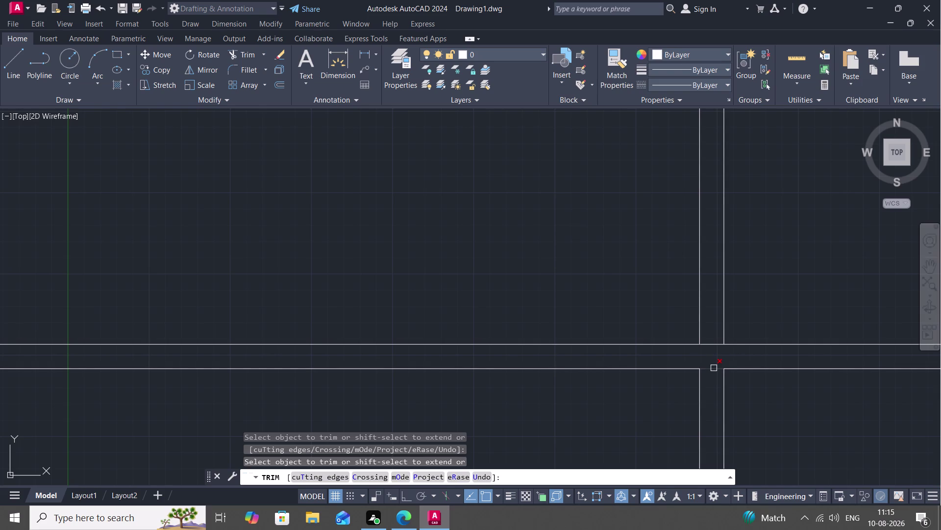
click(713, 367)
scroll(down, 3)
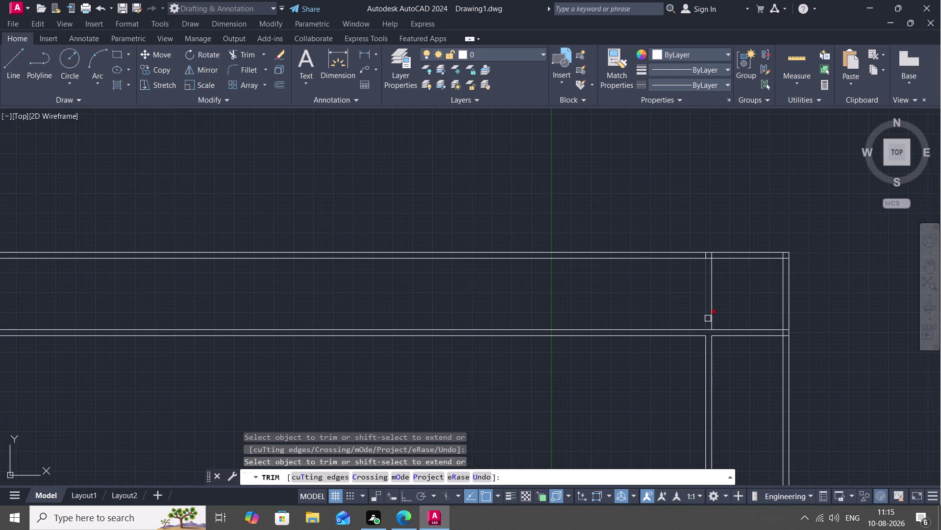
click(708, 318)
scroll(up, 3)
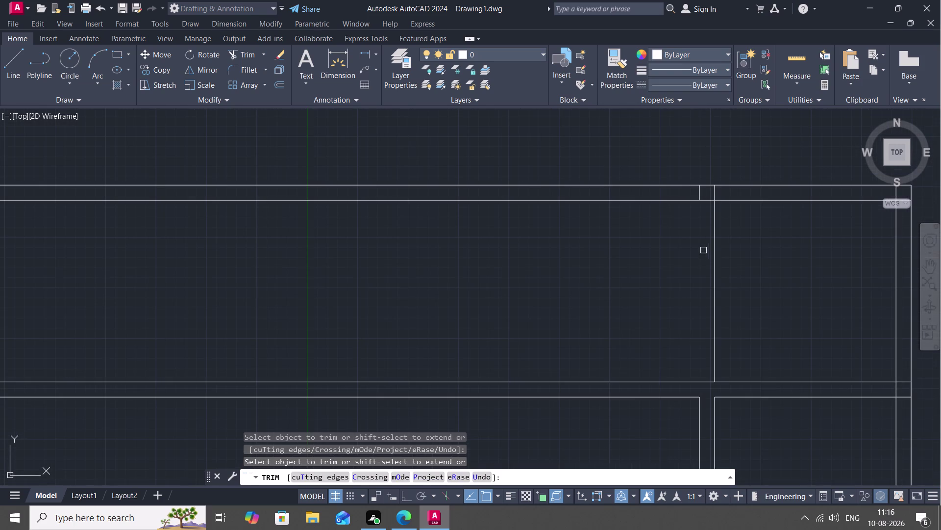
click(701, 194)
click(716, 193)
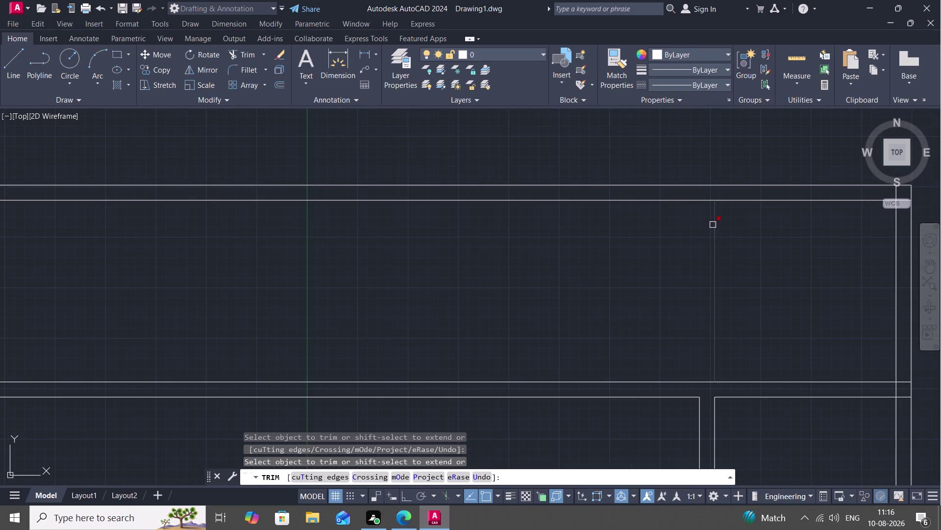
click(713, 225)
scroll(down, 3)
scroll(up, 3)
scroll(down, 3)
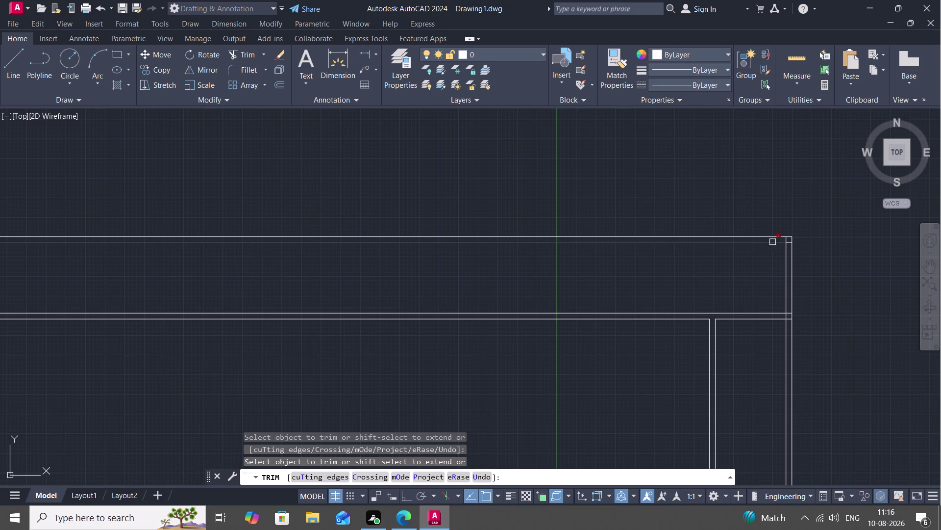
scroll(up, 3)
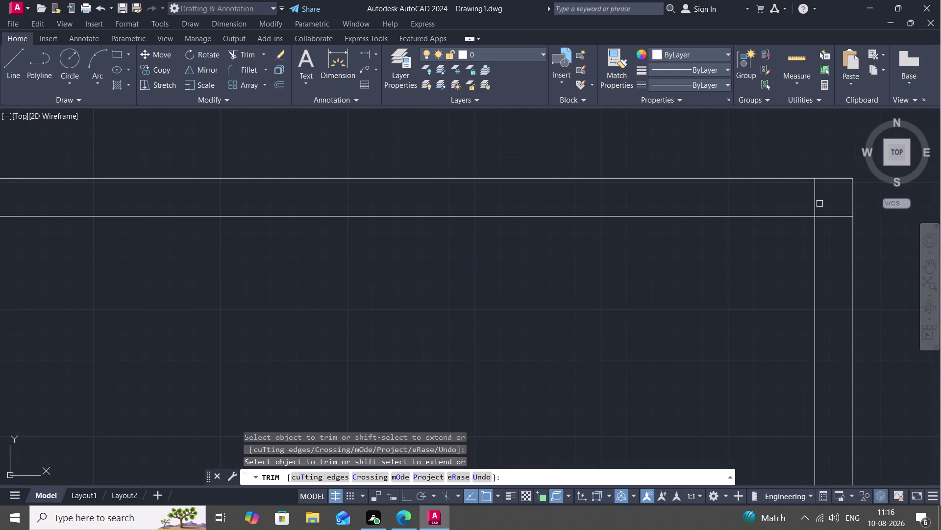
Trim the overhanging ends at the last two corners and end TRIM.
click(814, 200)
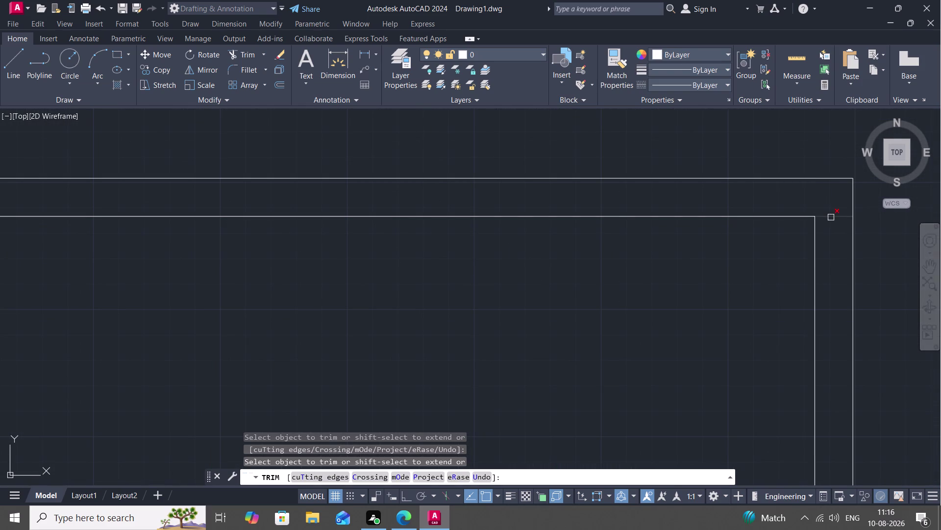
click(831, 216)
scroll(down, 3)
scroll(down, 3)
middle_drag(761, 409, 694, 189)
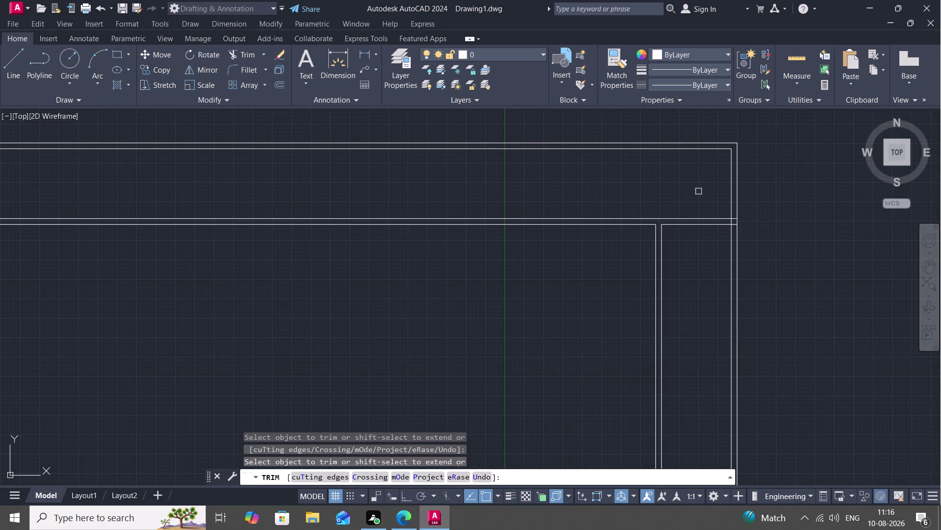
scroll(up, 3)
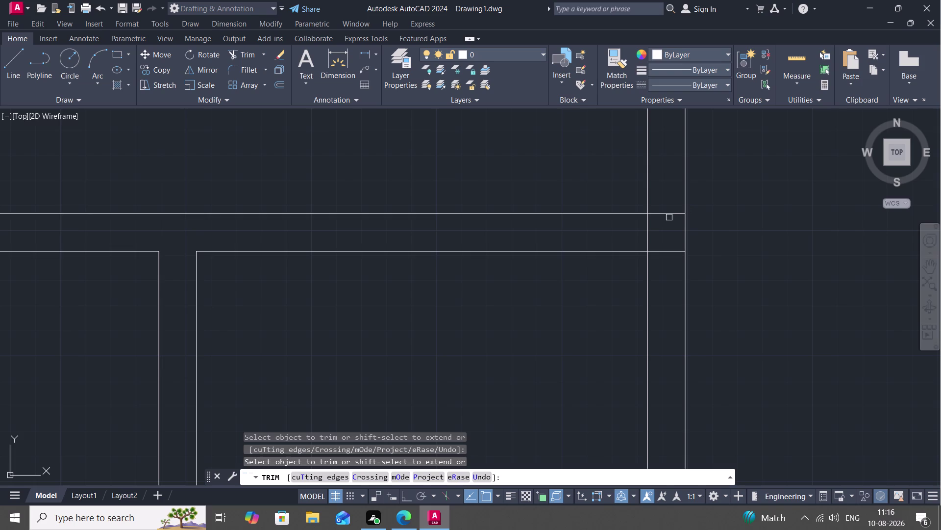
click(675, 212)
click(671, 252)
key(Escape)
key(e)
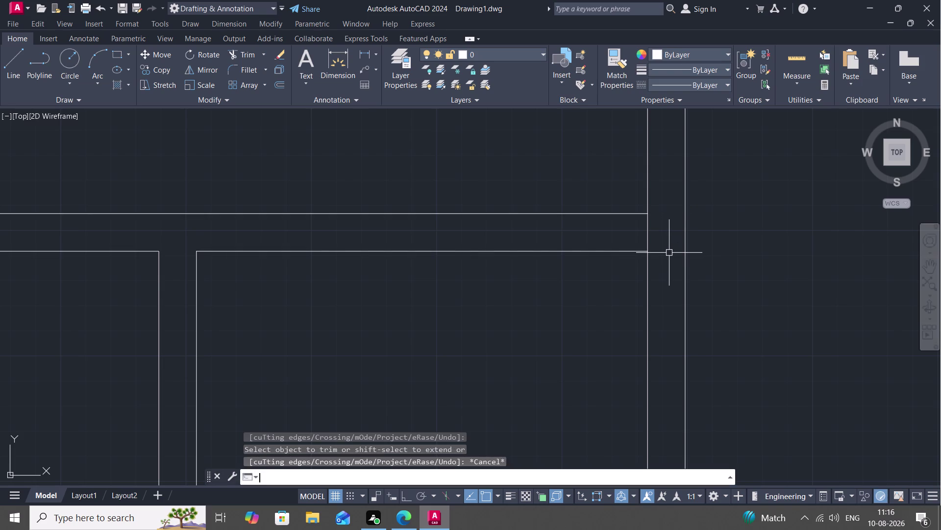
Extend the vertical line up to the wall line to close the corner.
key(x)
key(space)
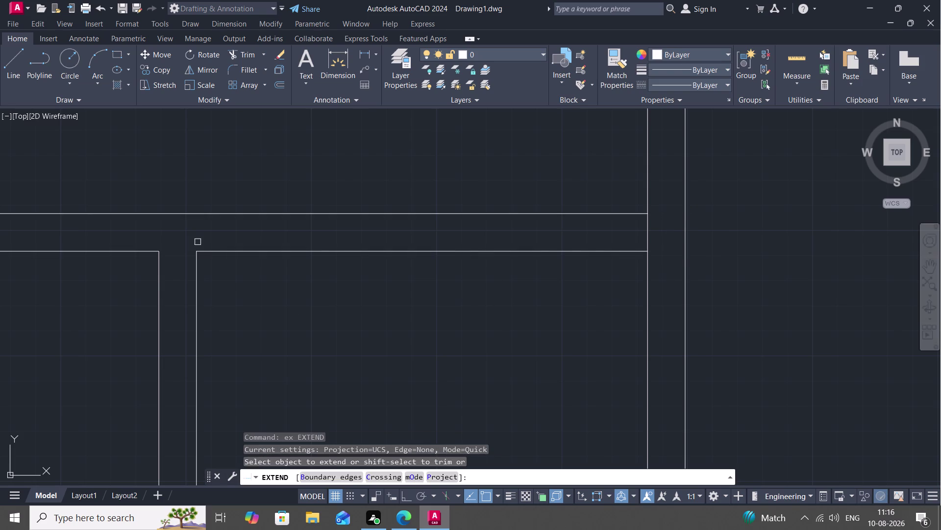
click(196, 261)
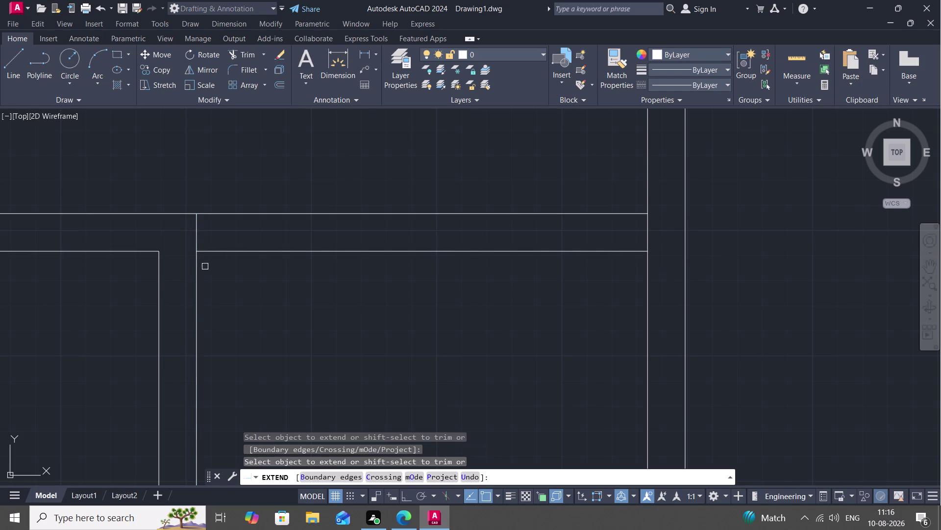
key(Escape)
Trim the wall line and overhanging end at the new corner, then end trimming.
text(tr)
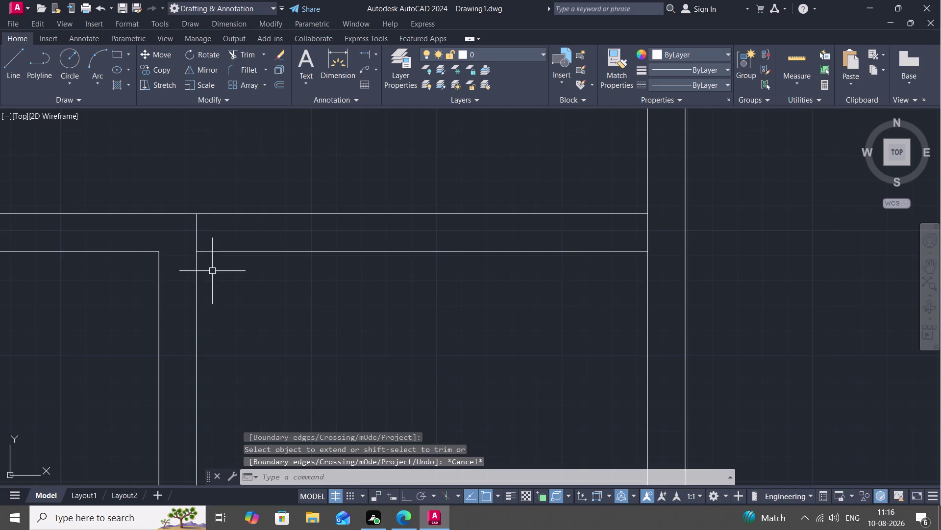
key(space)
click(237, 214)
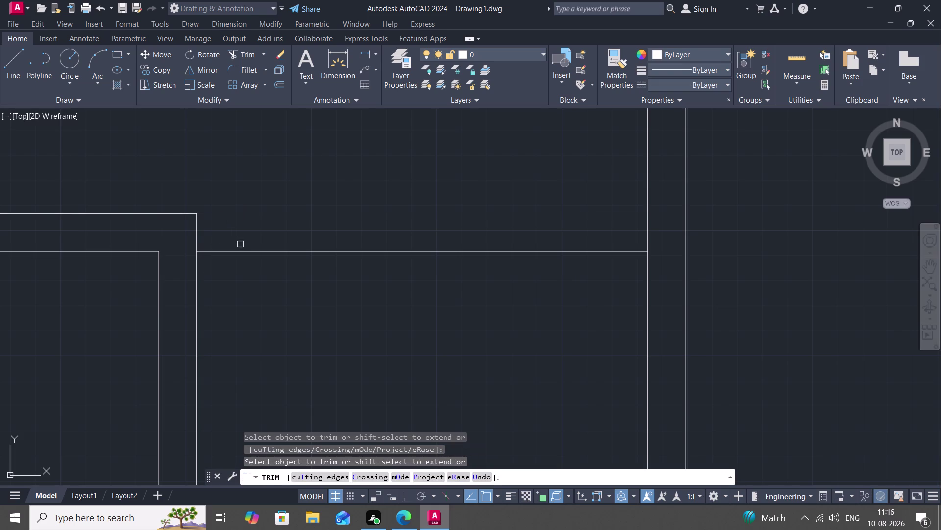
click(246, 250)
scroll(down, 3)
scroll(up, 3)
scroll(down, 3)
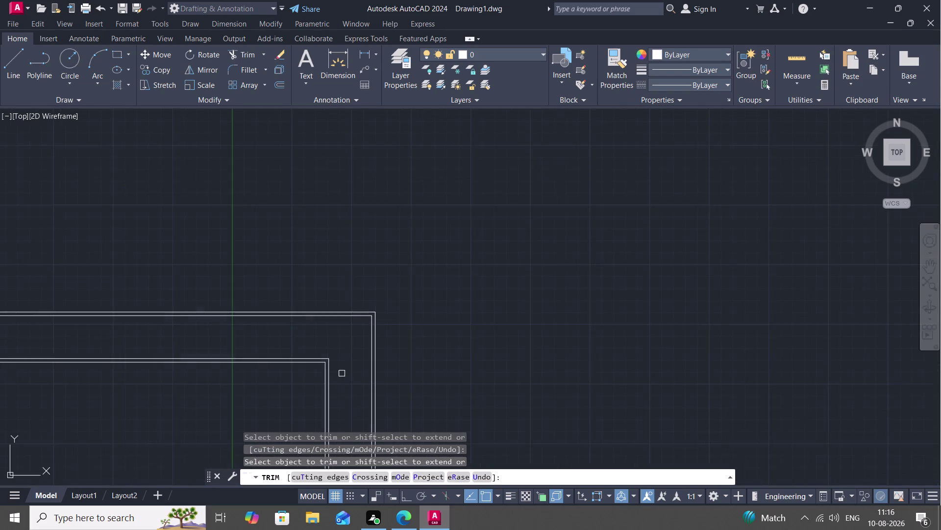
middle_drag(344, 360, 589, 88)
scroll(down, 3)
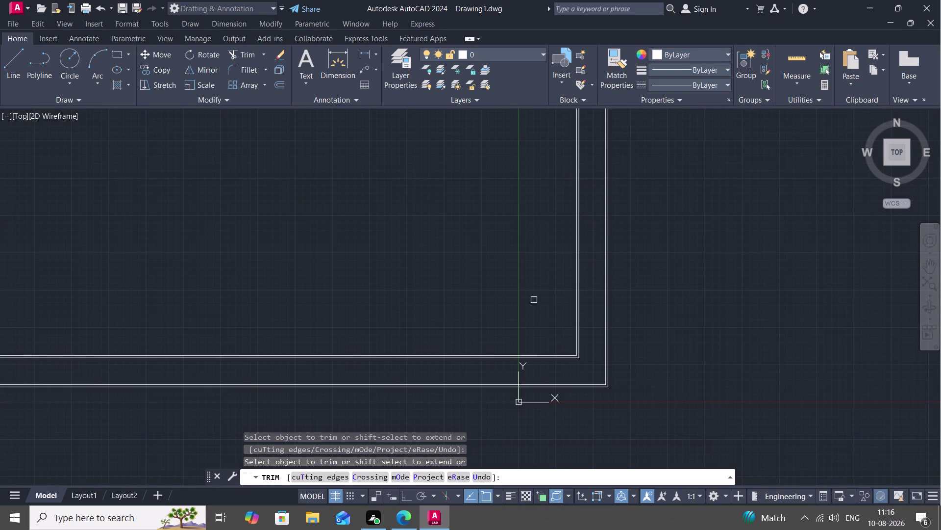
key(Escape)
scroll(down, 3)
scroll(up, 3)
middle_drag(442, 246, 509, 274)
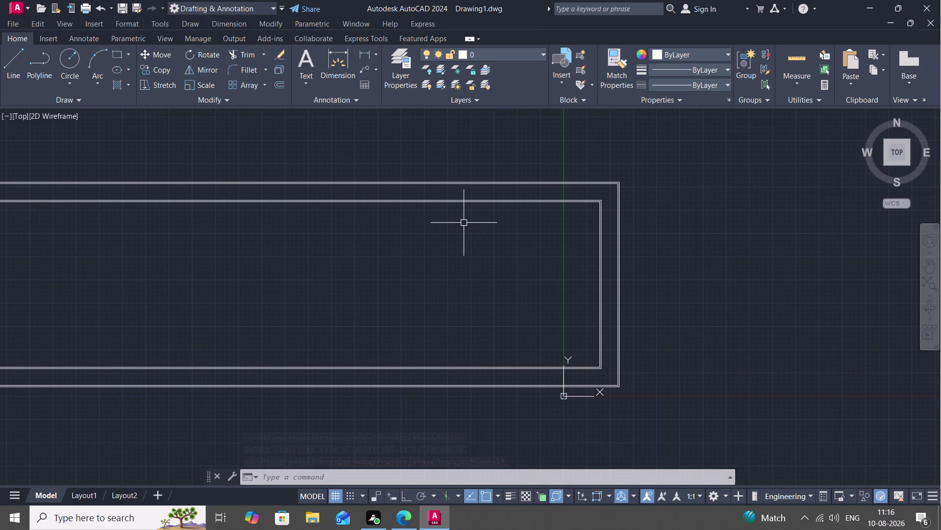
Offset the inner right wall line 3' to the left as the landing line.
key(o)
key(space)
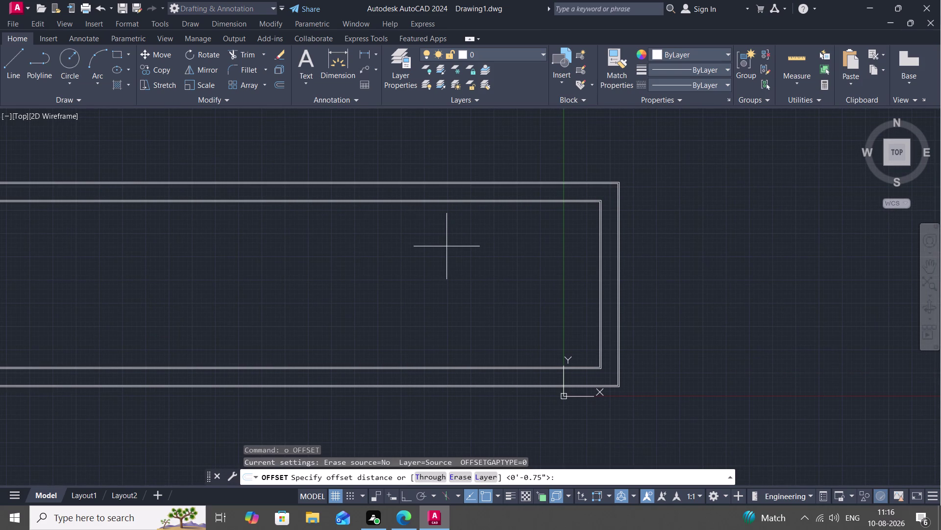
key(3)
key(apostrophe)
key(space)
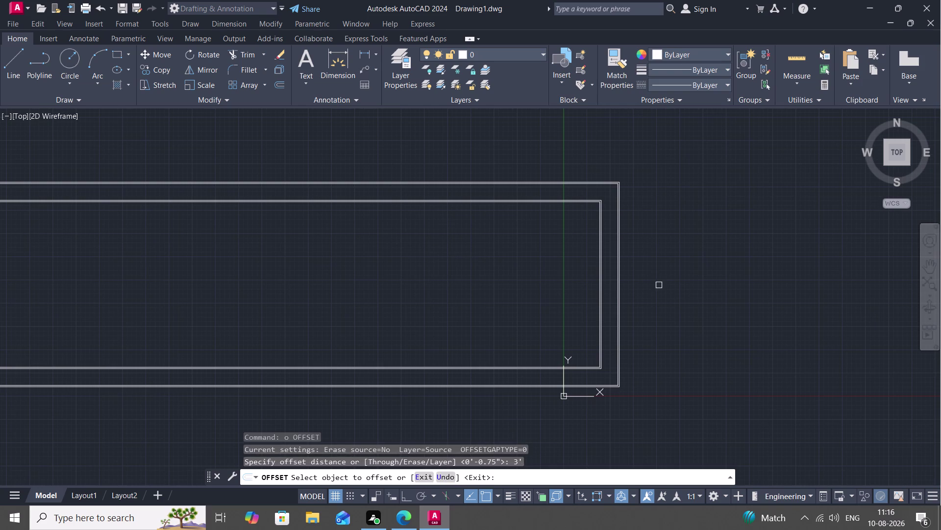
scroll(down, 3)
scroll(up, 3)
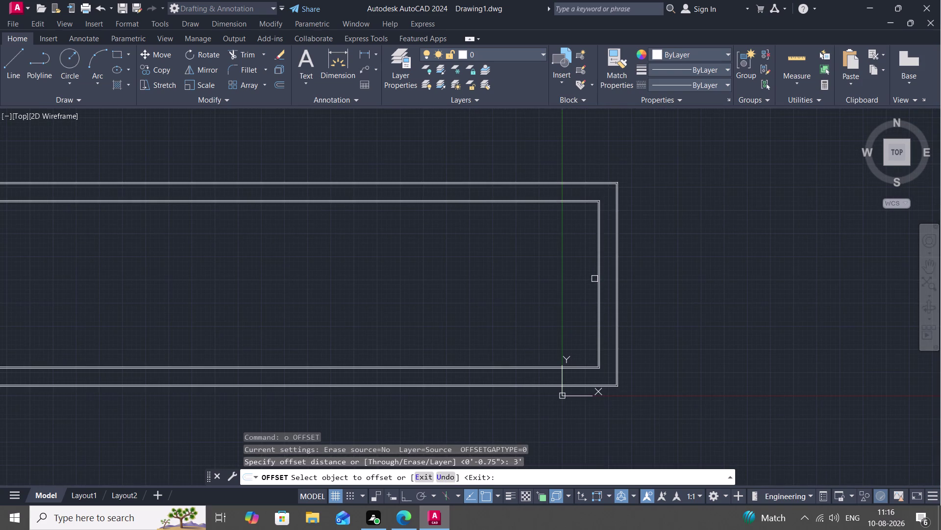
scroll(up, 3)
click(598, 281)
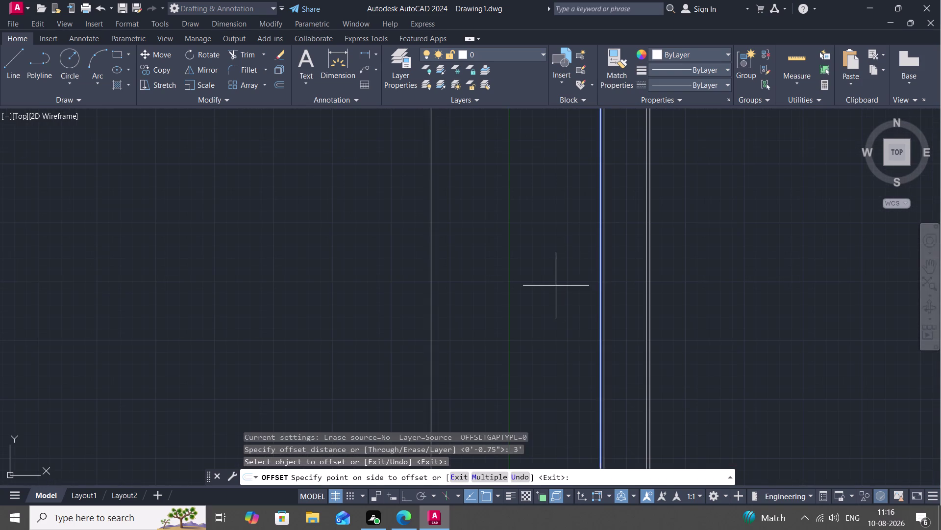
click(556, 285)
scroll(down, 3)
middle_drag(523, 290, 604, 296)
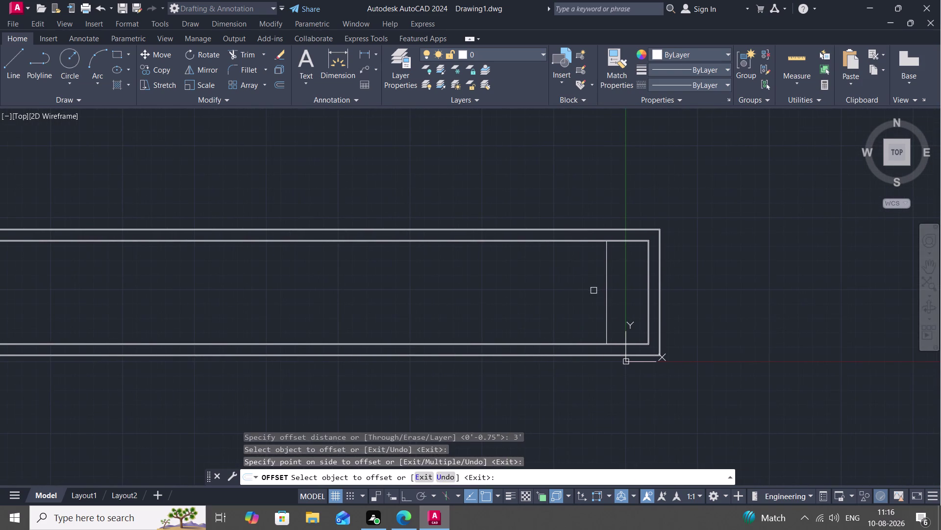
key(Escape)
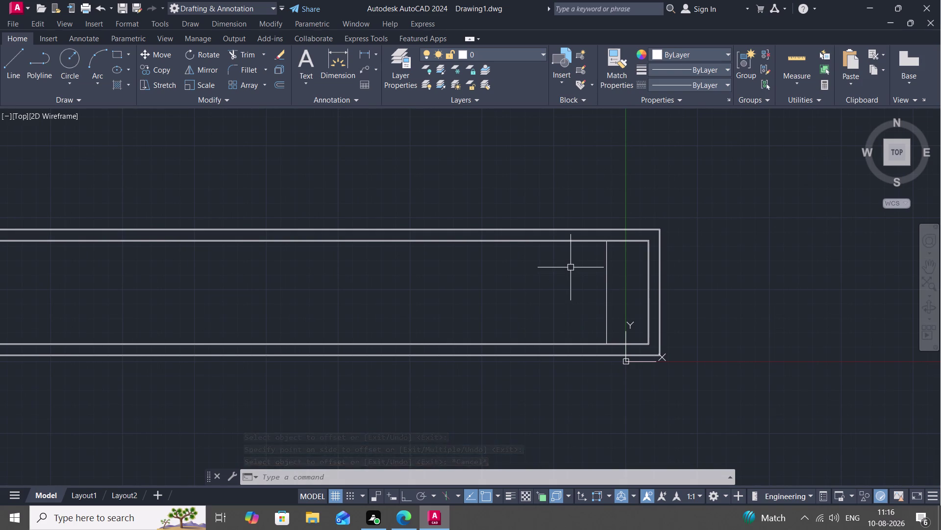
scroll(up, 3)
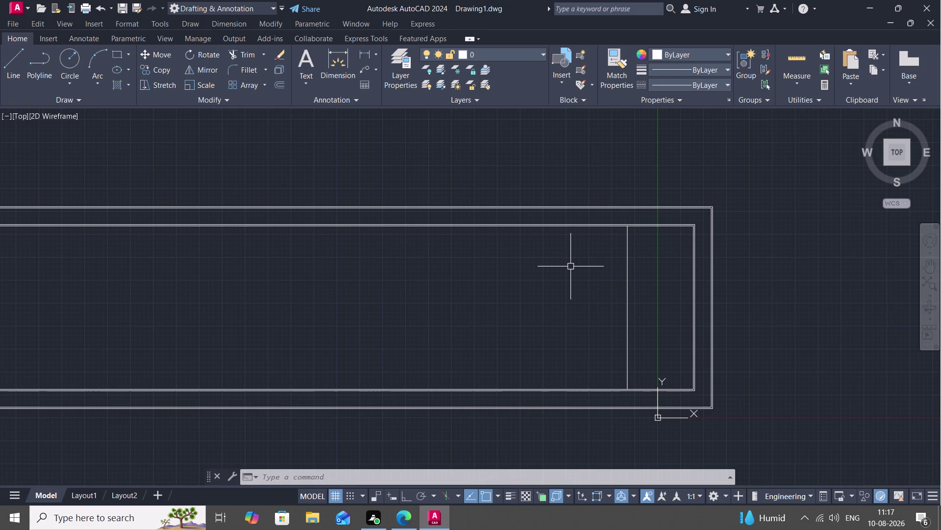
Offset the top inner wall line 3' downward as the first flight line.
text(o)
key(space)
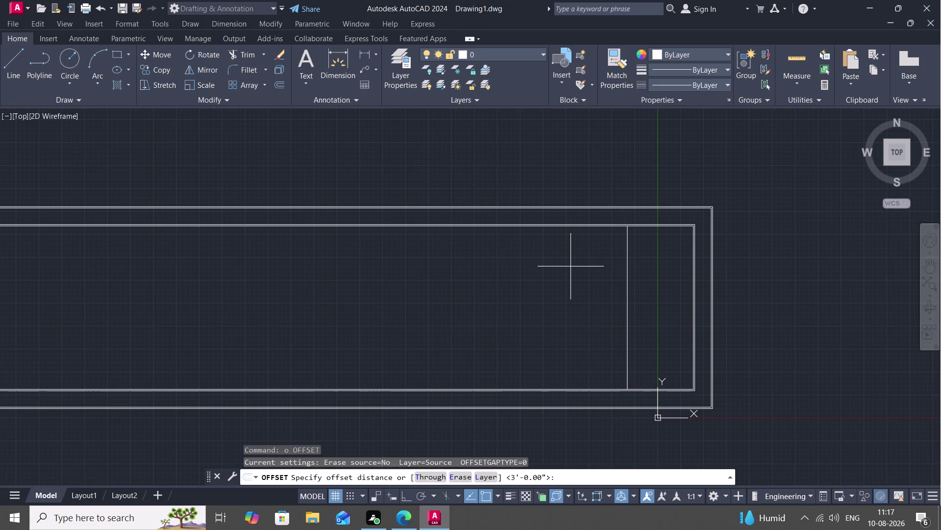
key(space)
scroll(up, 3)
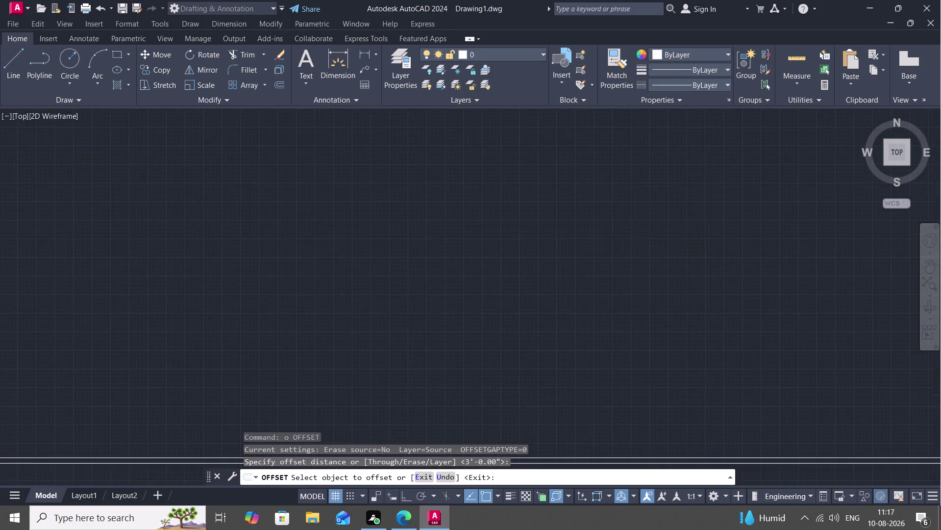
middle_drag(511, 392, 503, 155)
scroll(down, 3)
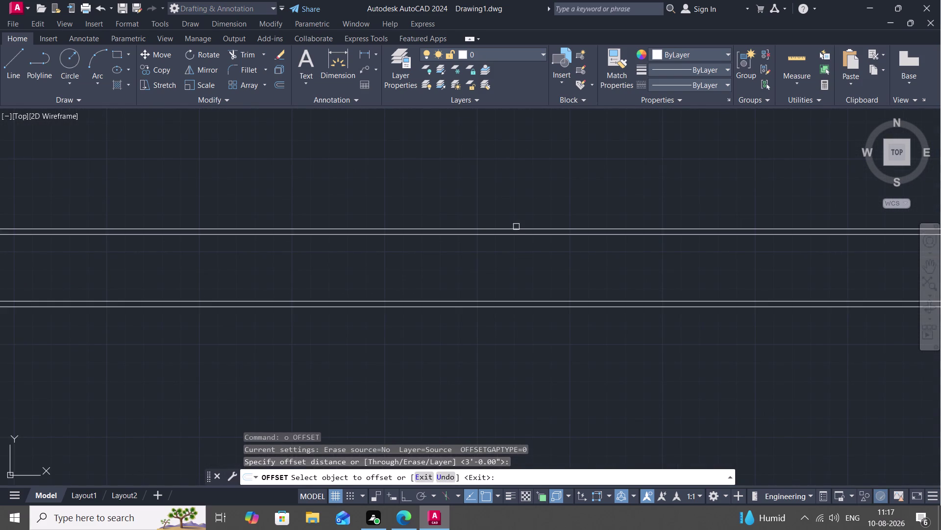
click(518, 230)
click(513, 196)
scroll(down, 3)
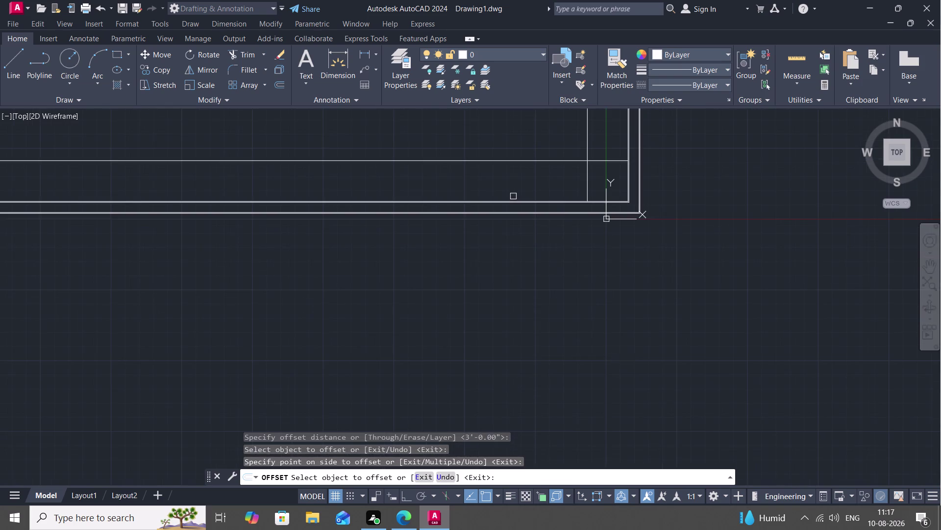
middle_drag(514, 178, 504, 332)
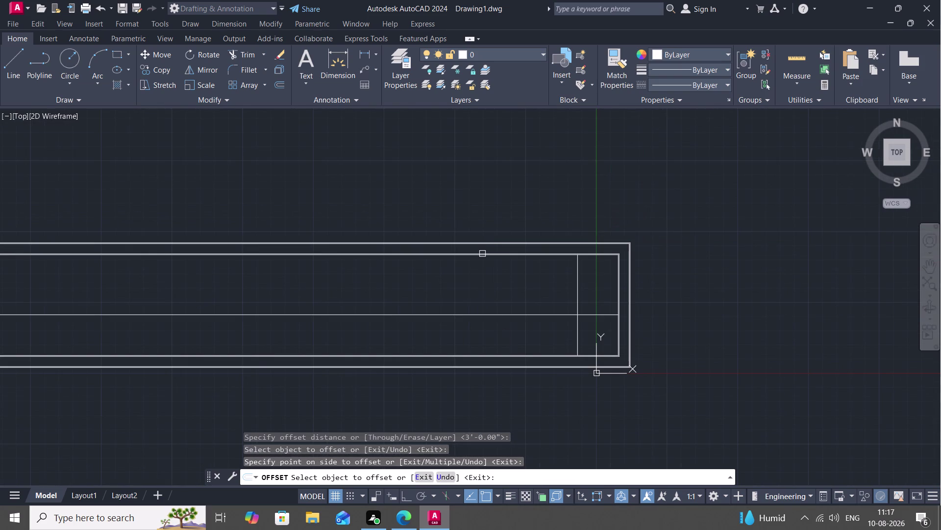
Offset the bottom inner wall line 3' upward as the second flight line.
scroll(up, 3)
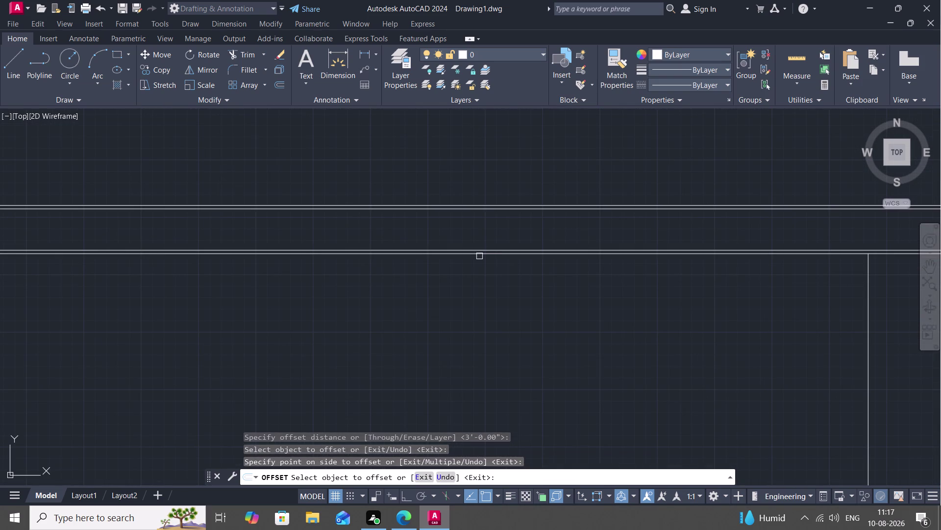
click(485, 256)
click(483, 291)
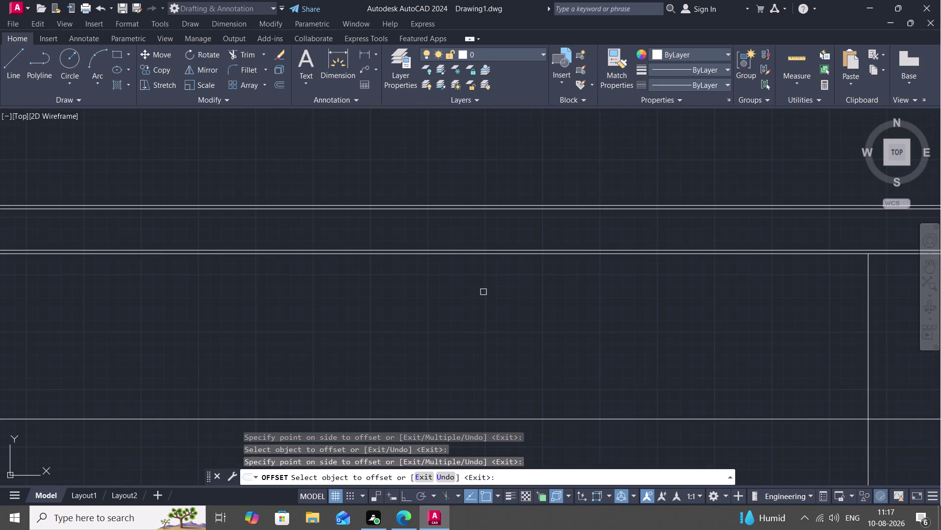
scroll(down, 3)
middle_drag(483, 284, 492, 247)
scroll(down, 3)
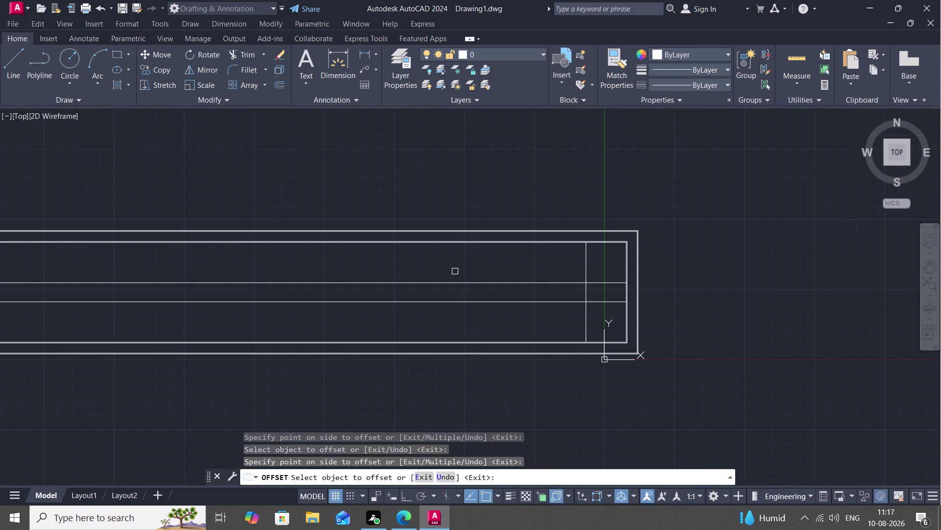
scroll(up, 3)
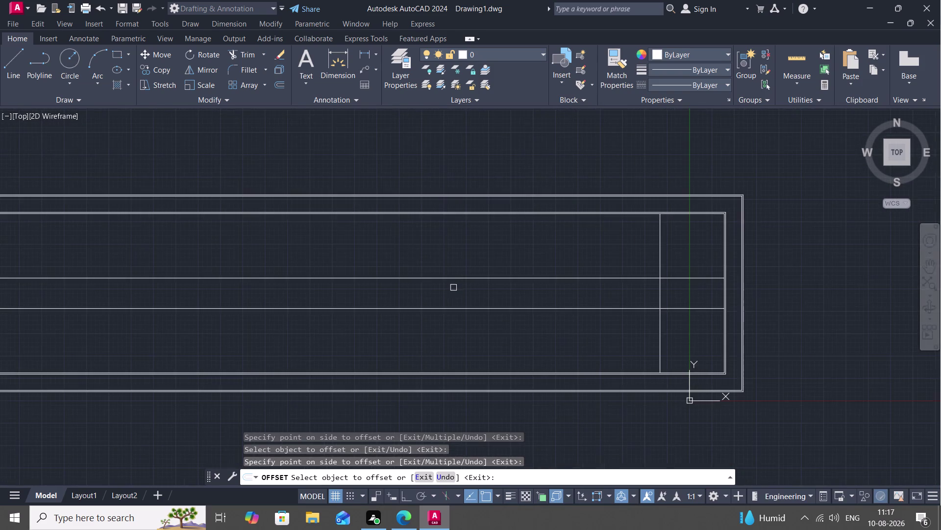
middle_drag(453, 287, 486, 246)
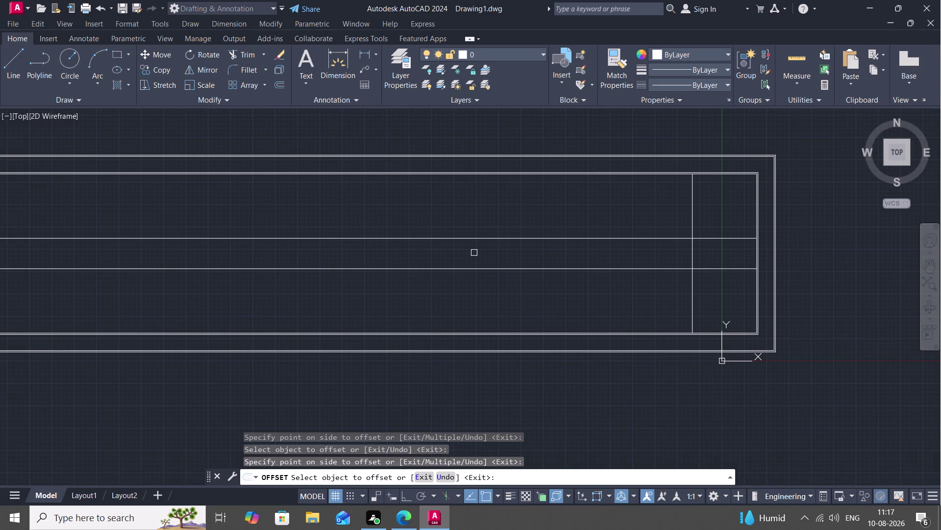
scroll(up, 3)
middle_drag(474, 252, 485, 262)
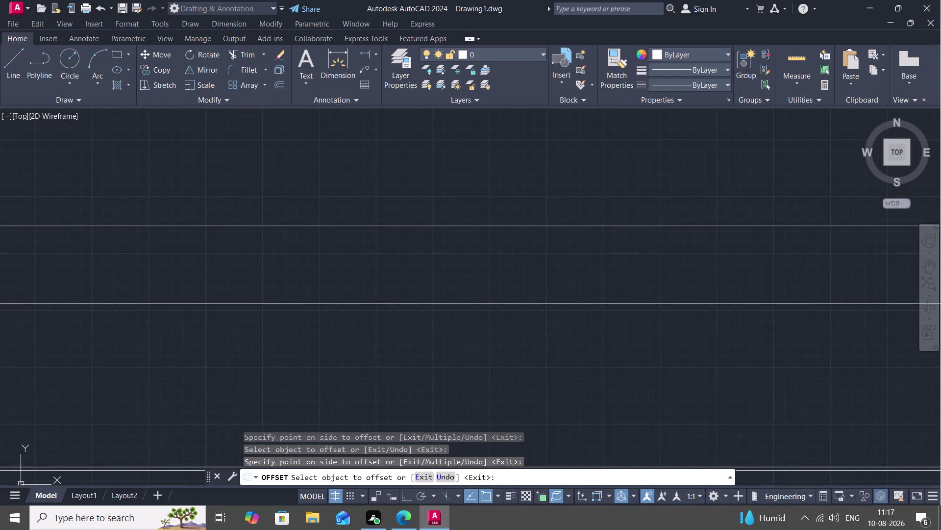
Offset the upper flight line 2" up and the lower one 2" down.
key(Escape)
key(o)
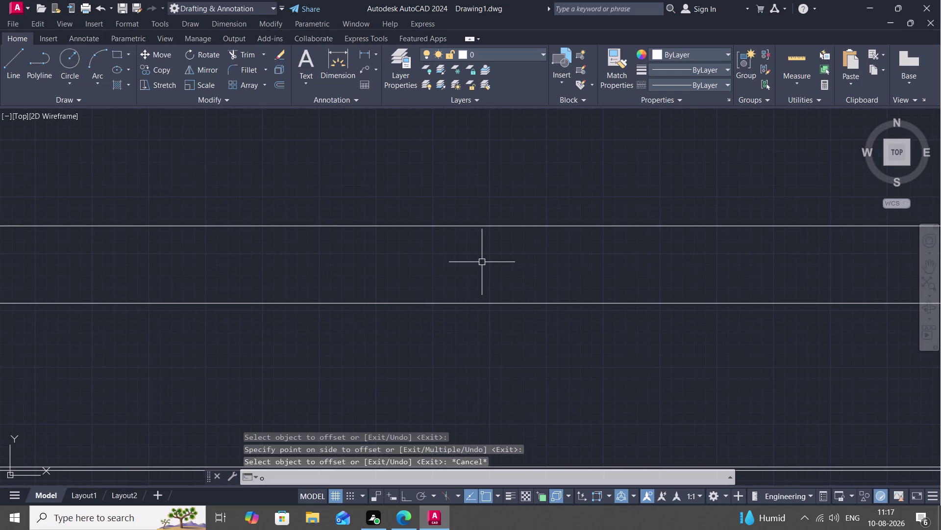
key(space)
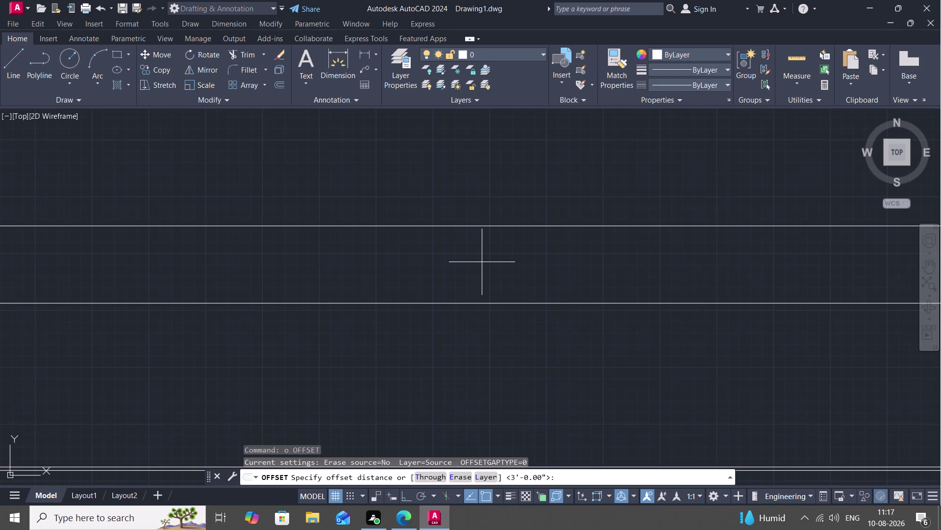
key(2)
key(shift+quotedbl)
key(space)
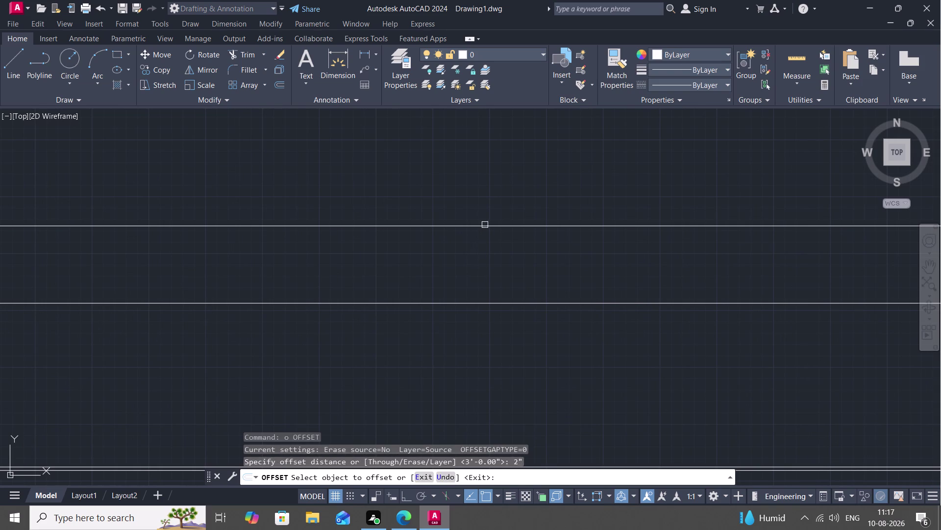
click(485, 225)
click(487, 198)
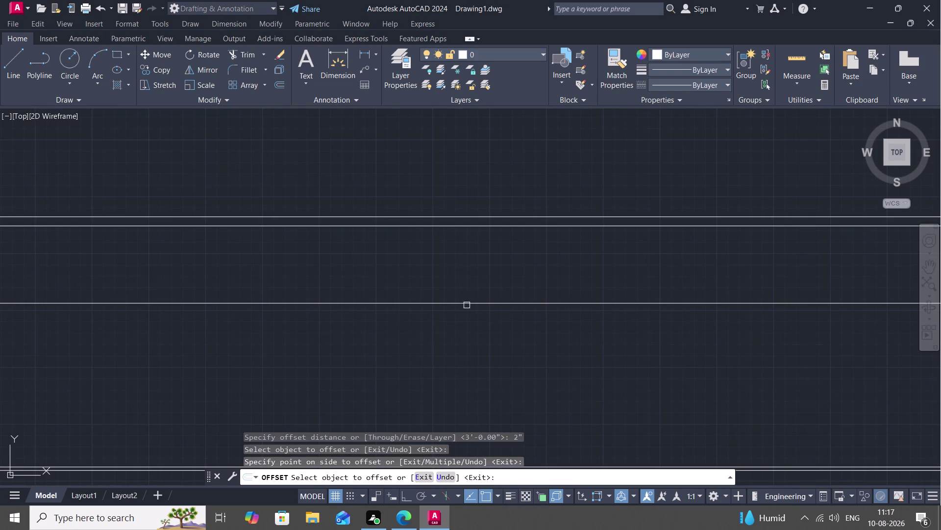
click(471, 302)
click(470, 320)
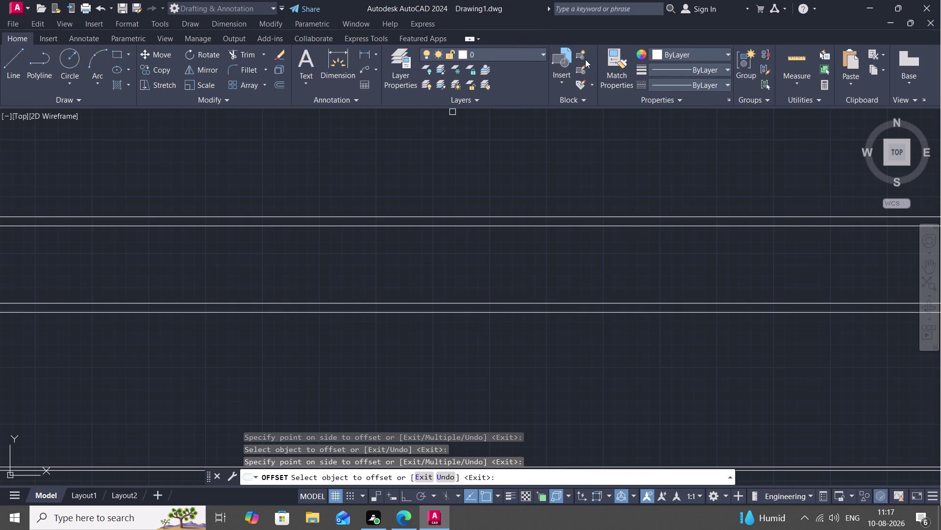
Start a Quick measurement of the stair plan.
click(785, 71)
scroll(down, 3)
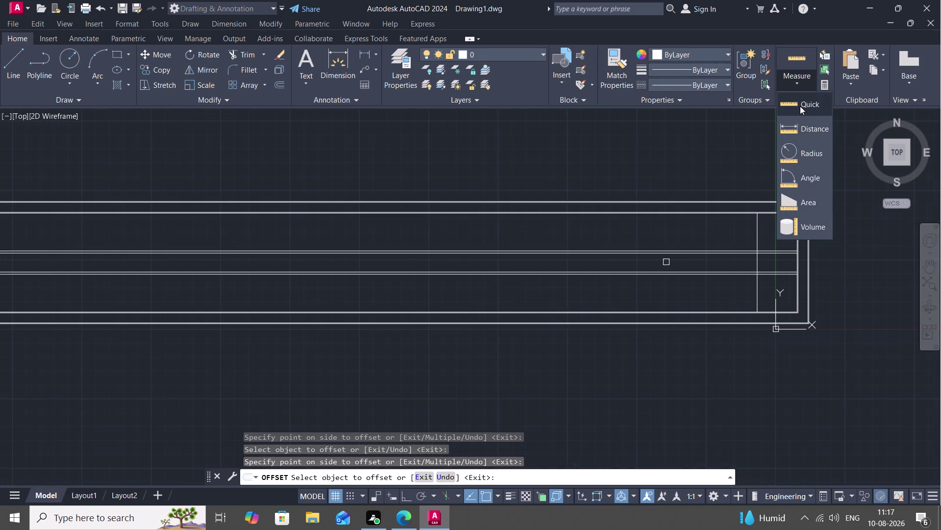
click(800, 106)
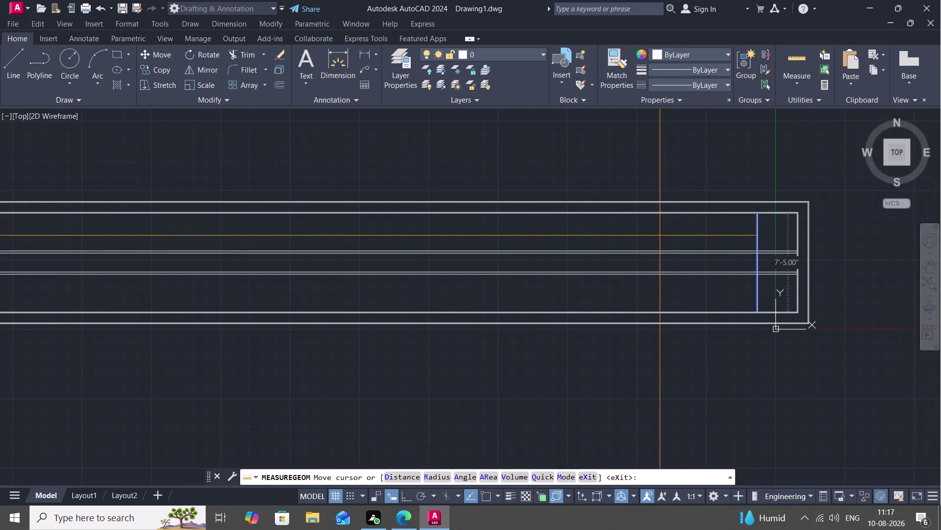